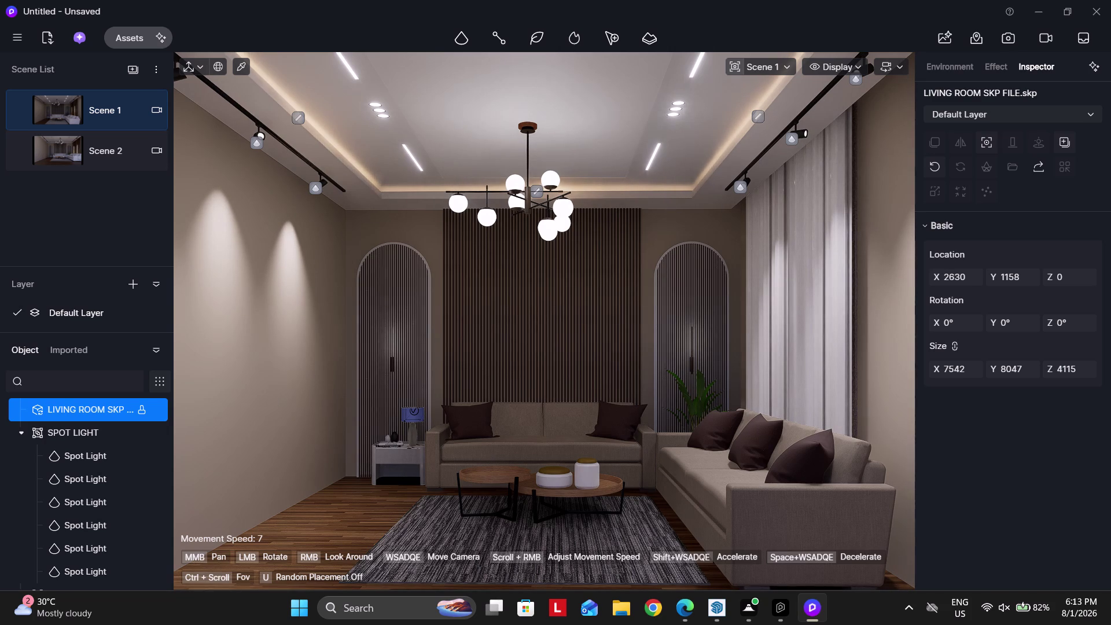
Turn and fly the camera toward the slatted wood wall panels.
scroll(up, 3)
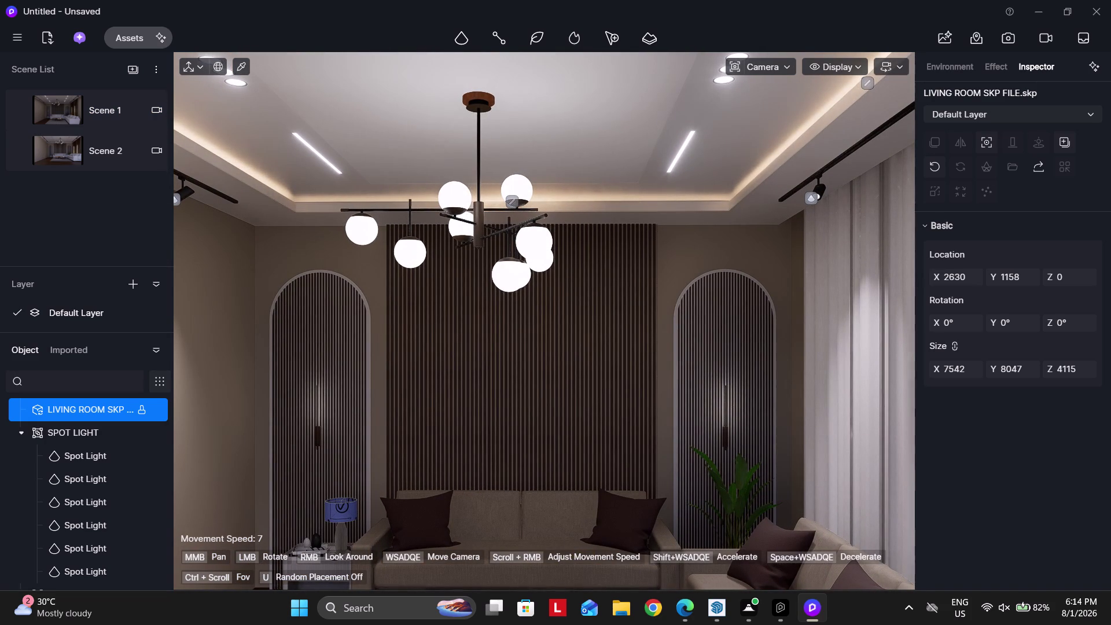
scroll(up, 3)
scroll(up, 3)
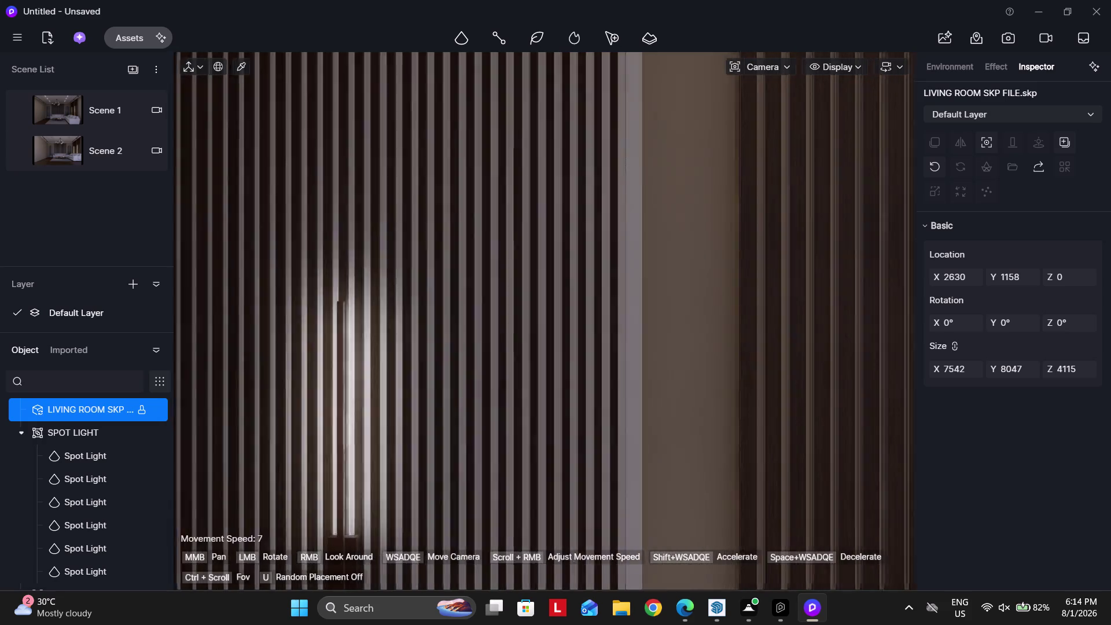
scroll(up, 3)
right_drag(487, 397, 435, 401)
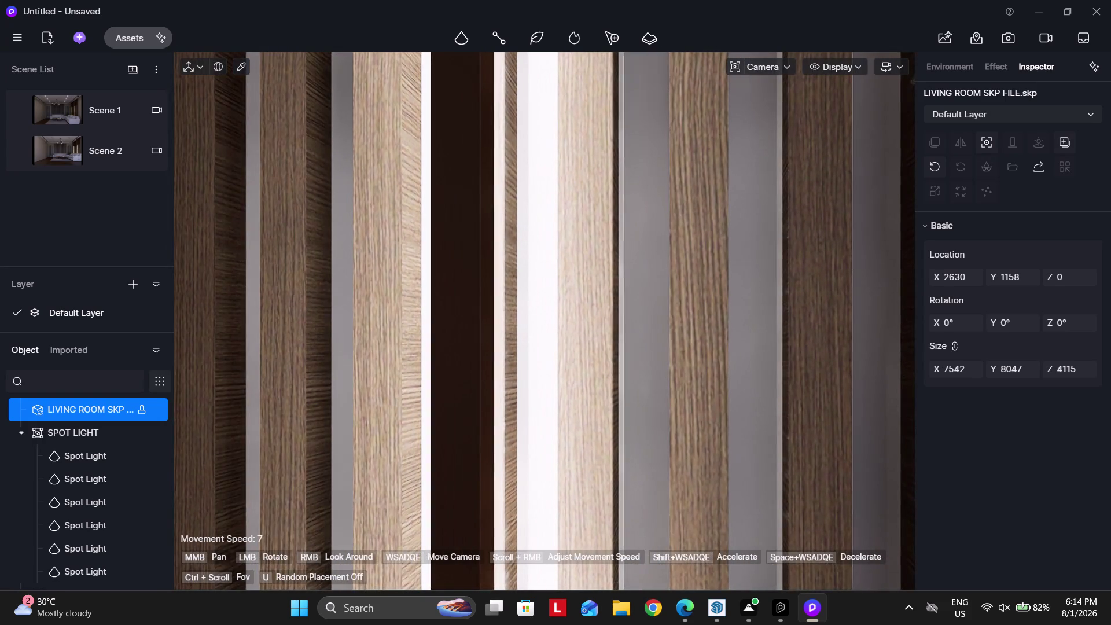
right_drag(500, 400, 479, 416)
key(s)
key(d)
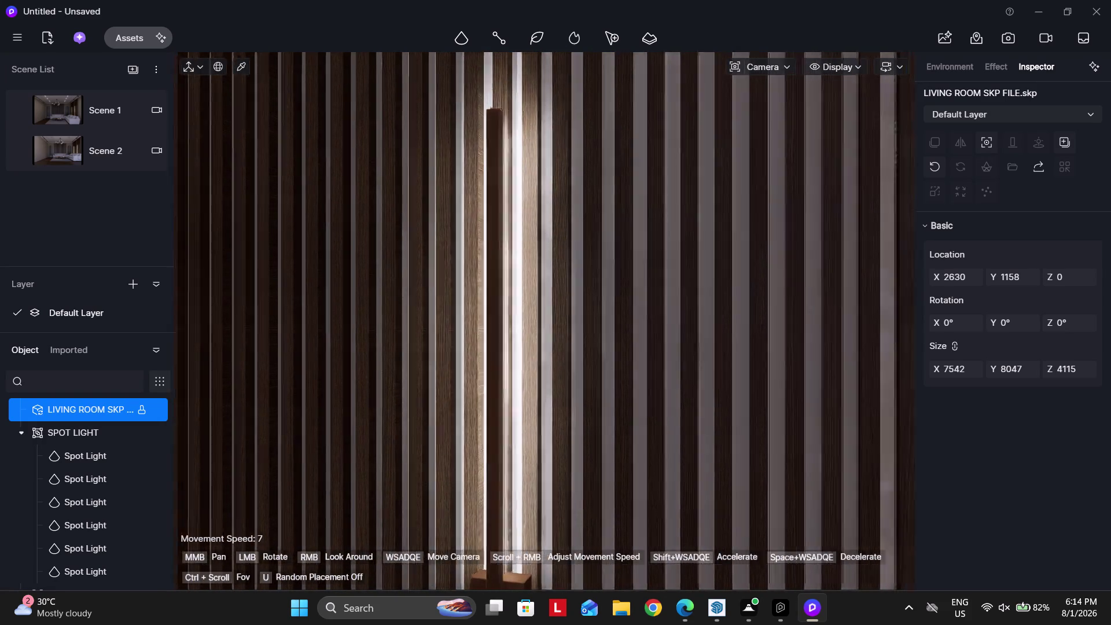
right_drag(505, 409, 363, 442)
key(w)
key(w)
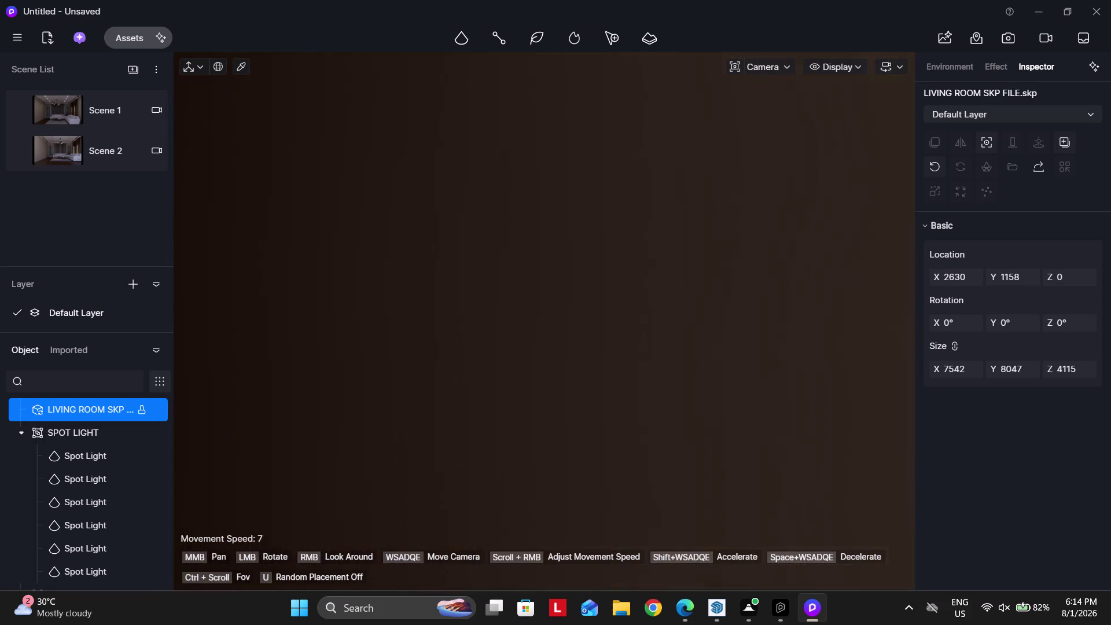
key(s)
right_drag(517, 372, 447, 379)
key(d)
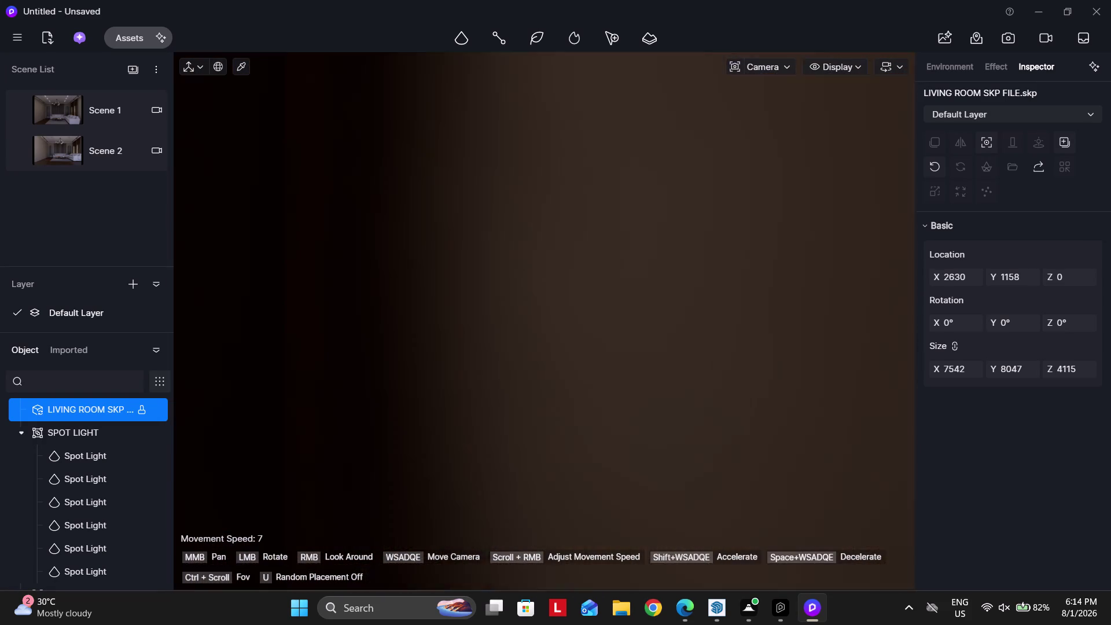
right_drag(447, 379, 446, 379)
key(a)
key(space)
key(d)
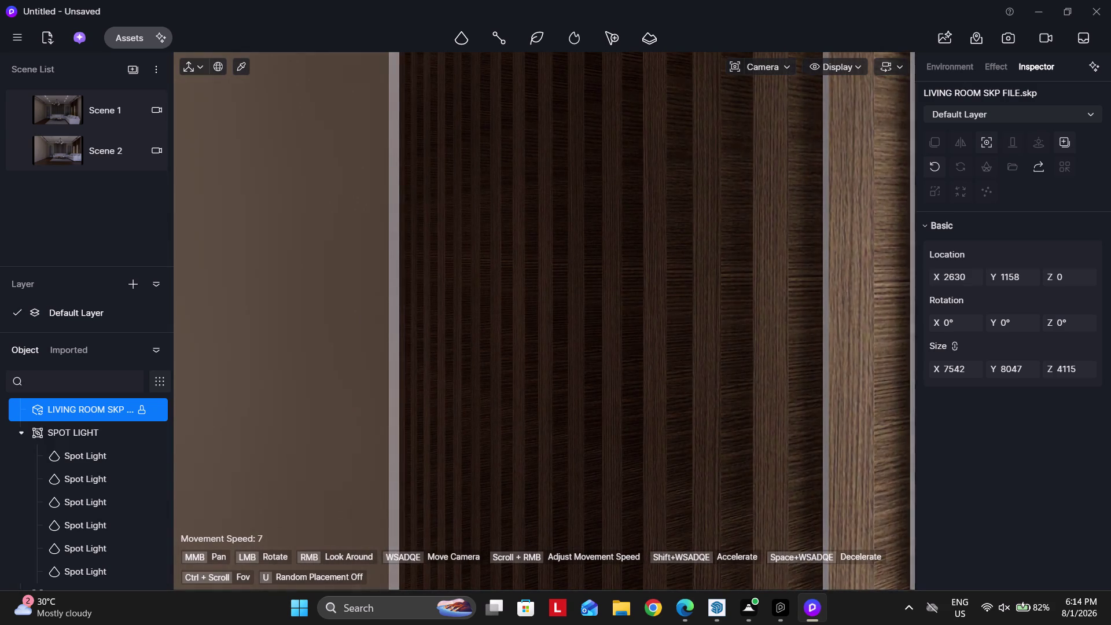
right_drag(548, 358, 511, 361)
key(space)
Move the camera along the slats until the glowing strip light is up close.
text(A)
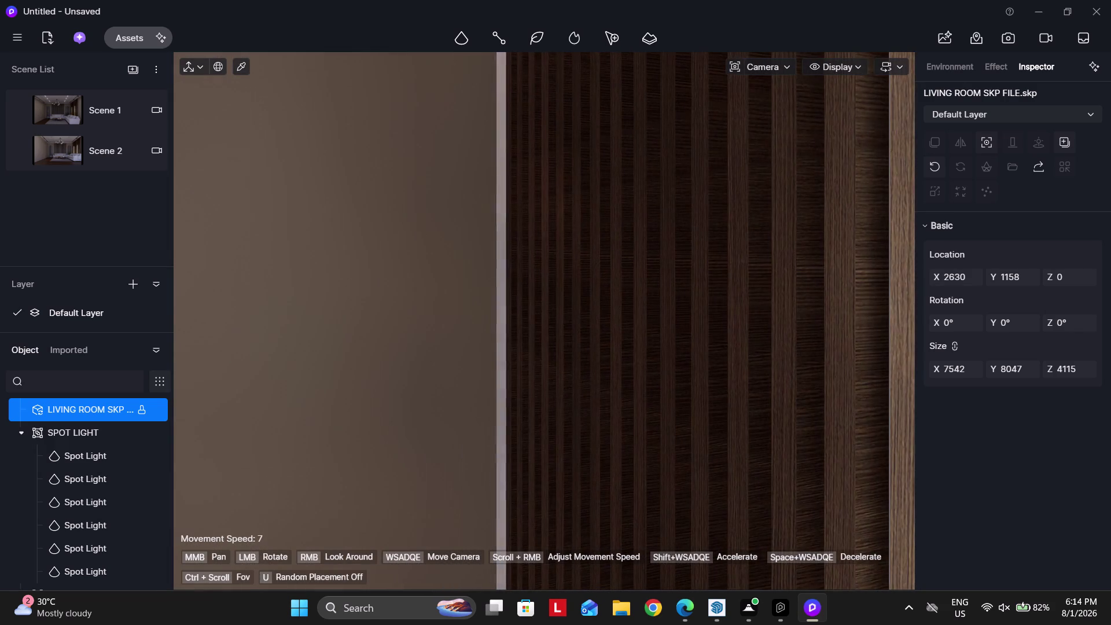
text(SD)
right_drag(496, 360, 485, 360)
scroll(up, 3)
scroll(up, 3)
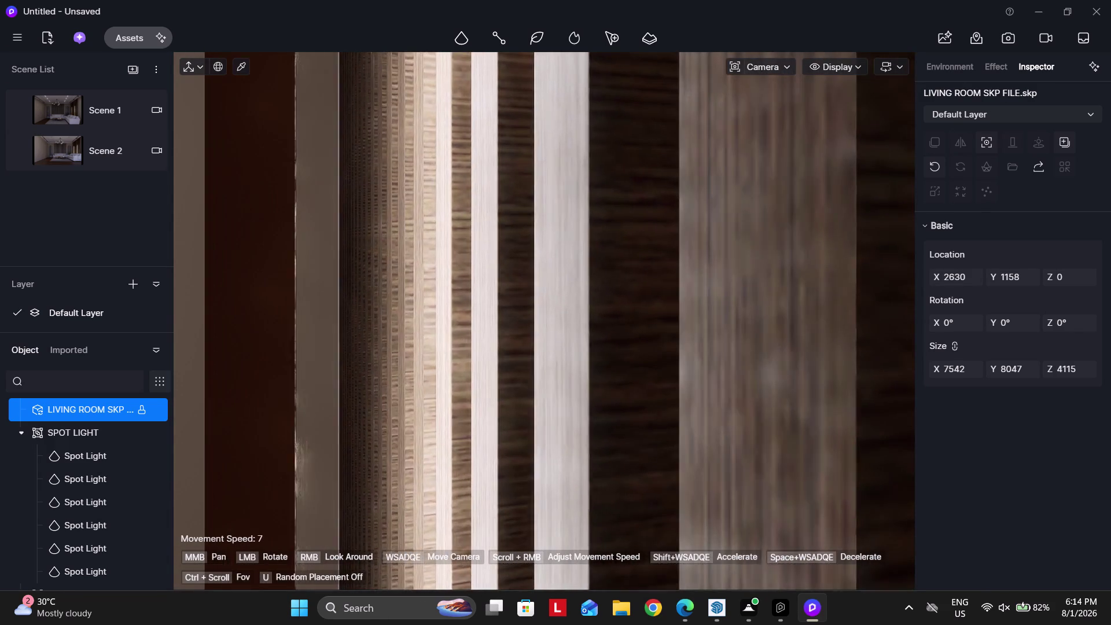
scroll(up, 3)
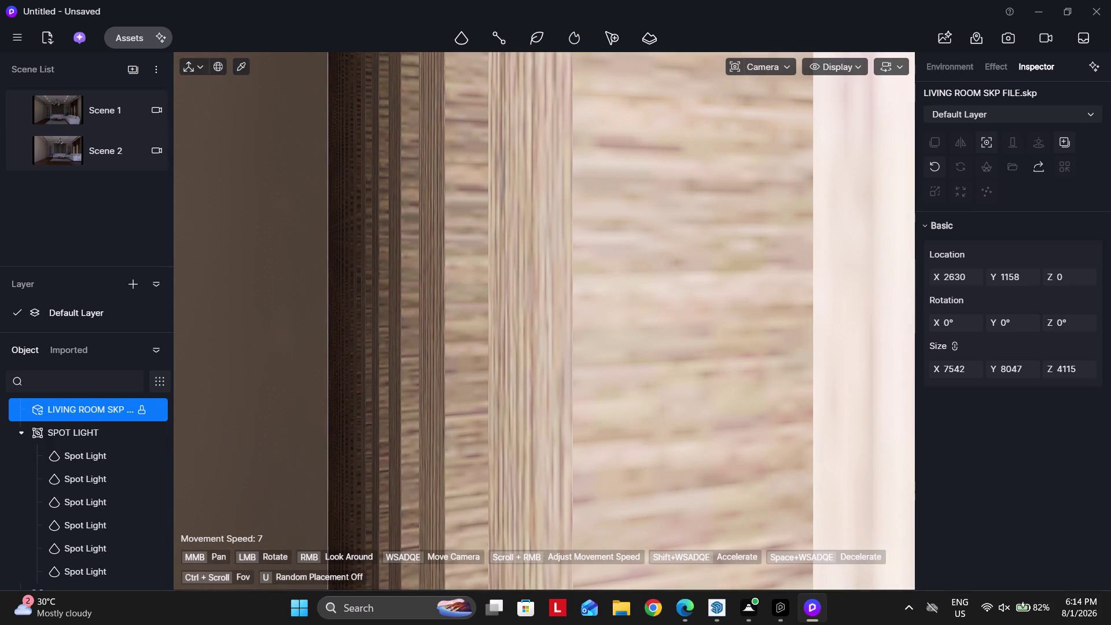
scroll(down, 3)
right_drag(383, 351, 336, 354)
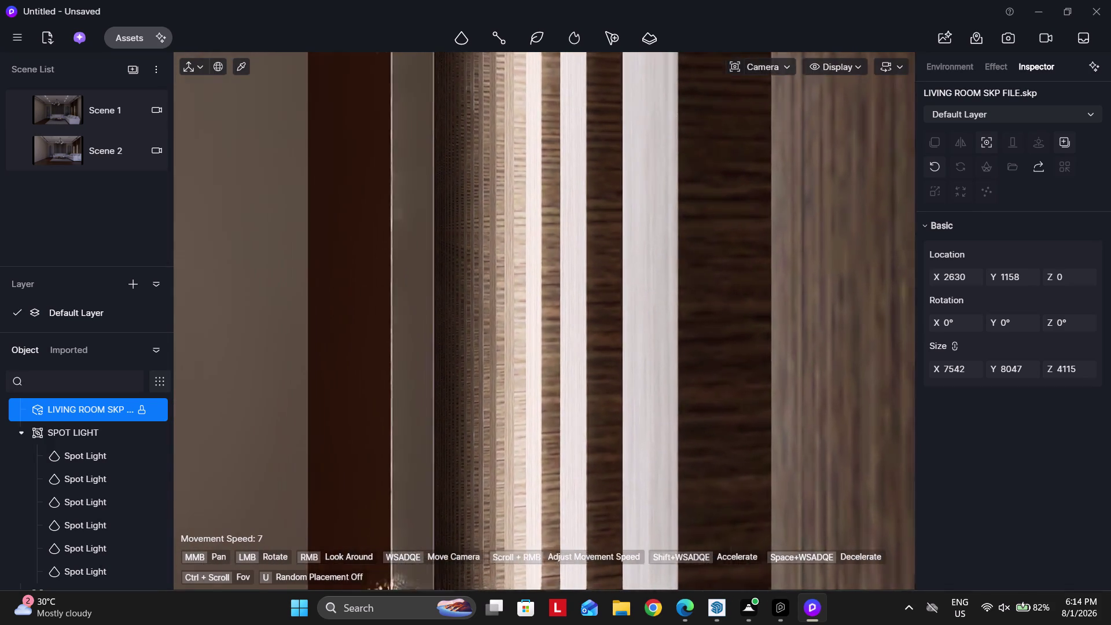
right_drag(336, 355, 325, 354)
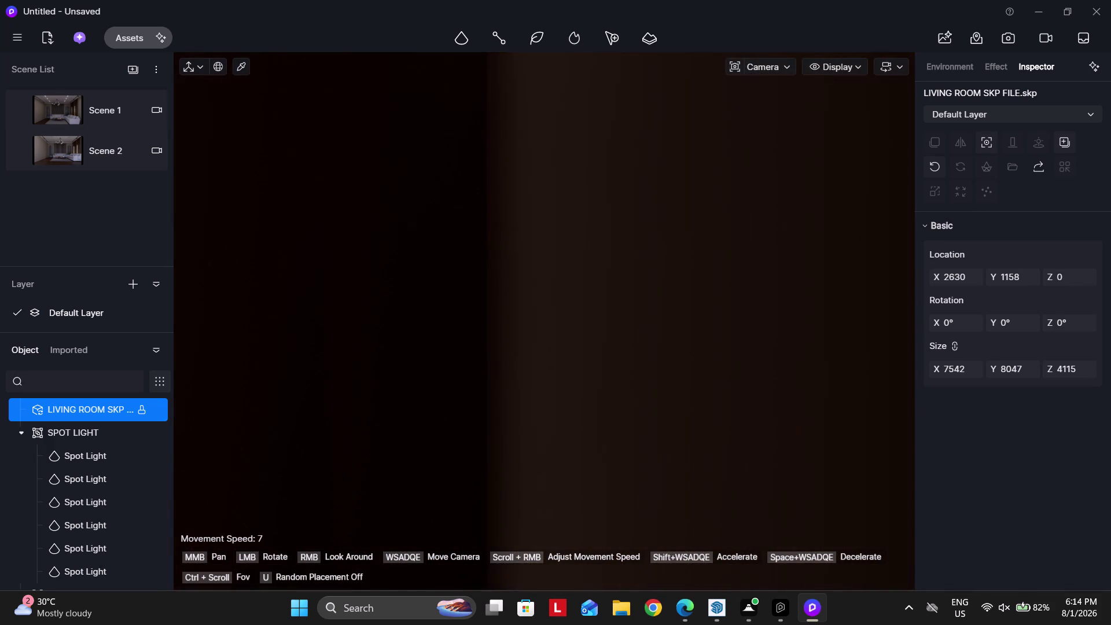
key(a)
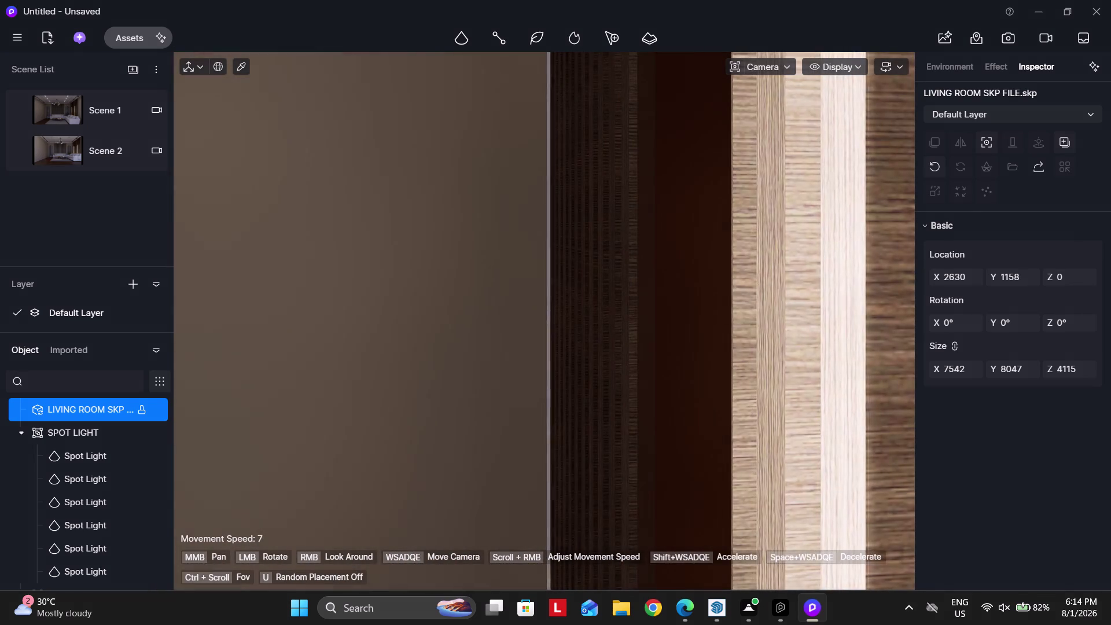
right_drag(513, 324, 450, 327)
key(space)
text(da)
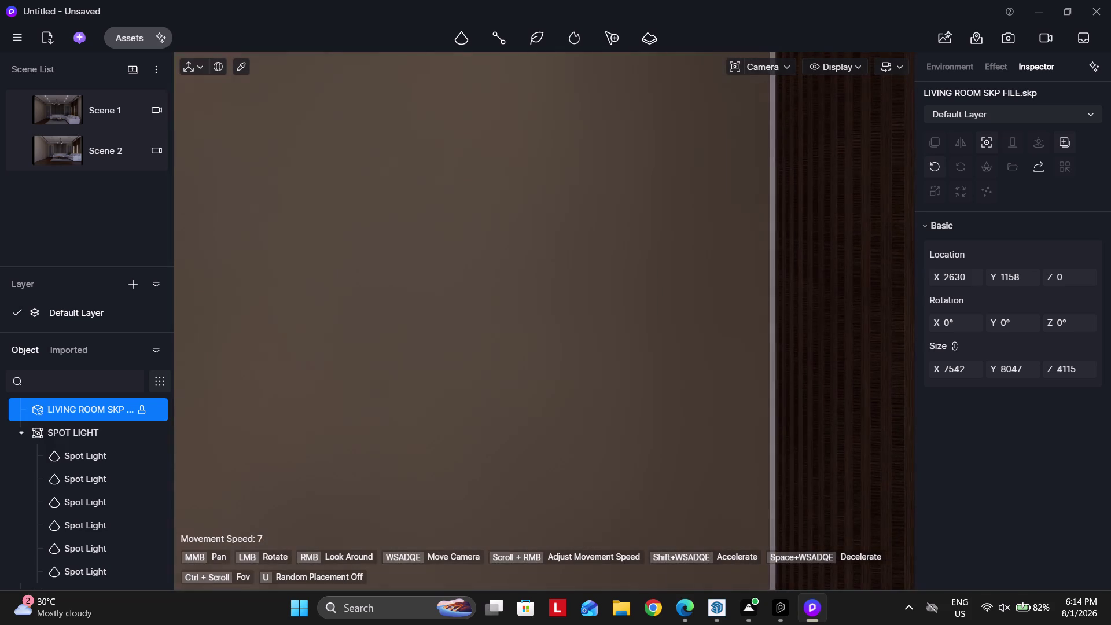
right_drag(571, 318, 682, 312)
key(s)
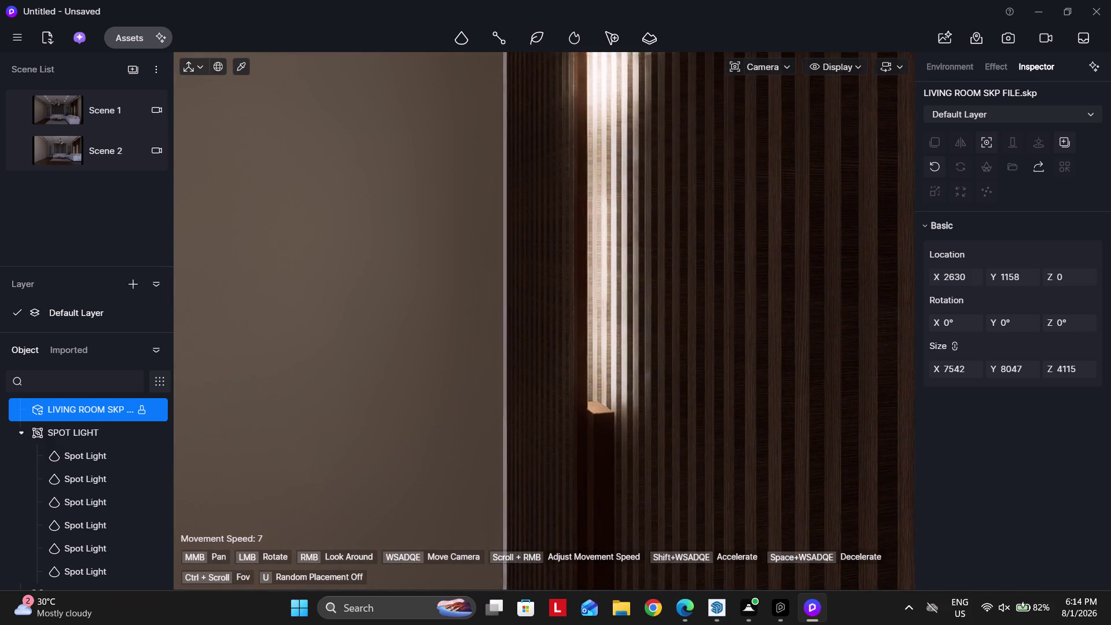
key(w)
key(d)
right_drag(599, 322, 563, 325)
key(a)
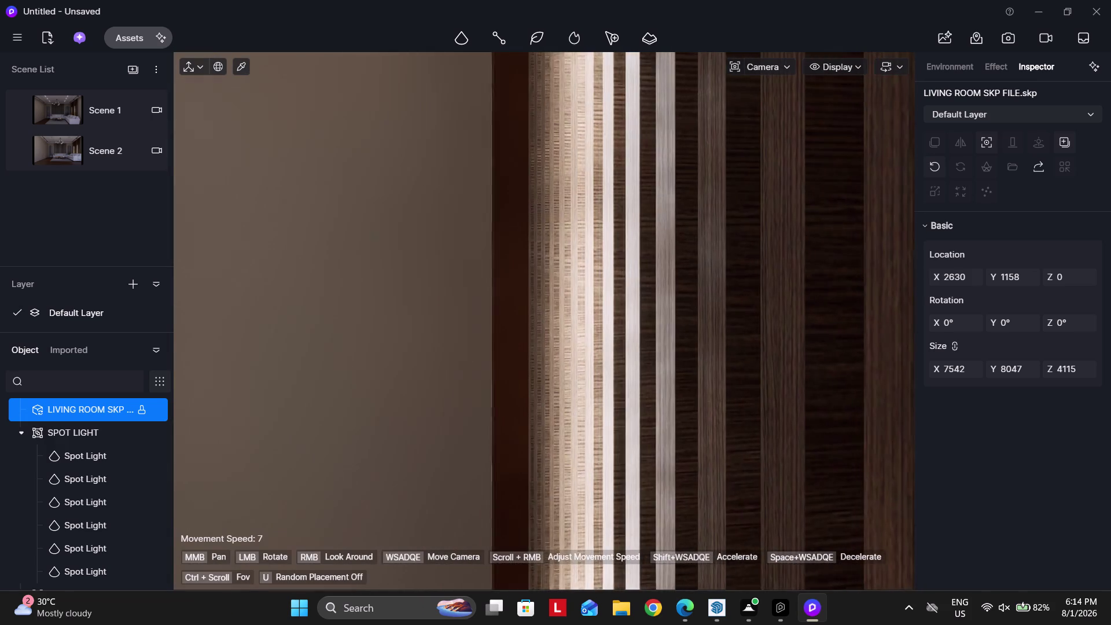
right_drag(593, 322, 591, 345)
key(w)
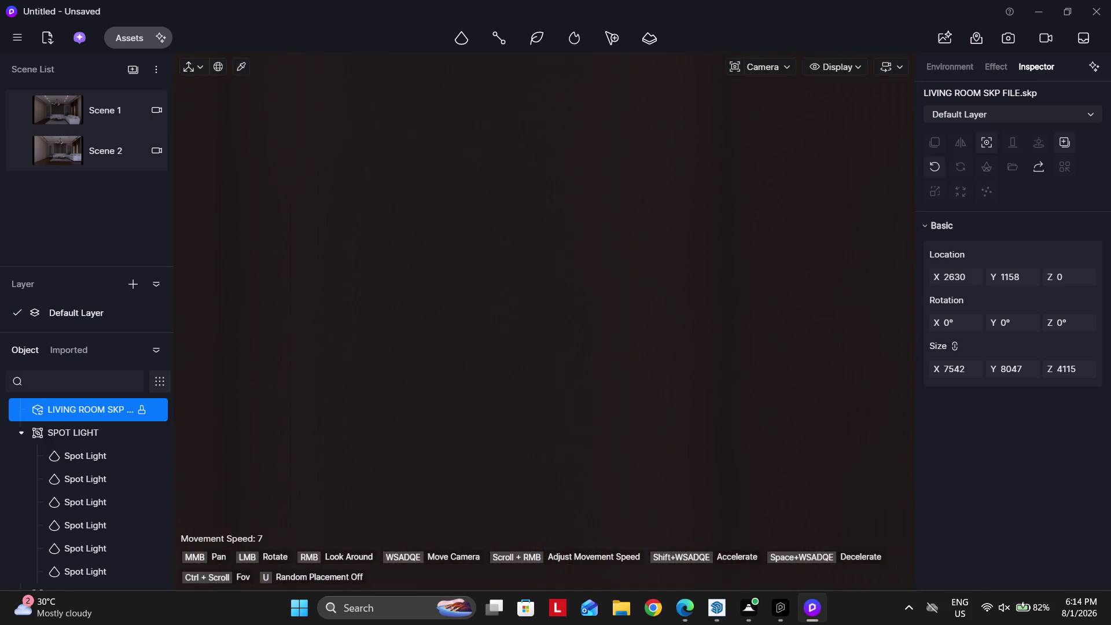
scroll(down, 3)
scroll(down, 3)
scroll(up, 3)
scroll(up, 3)
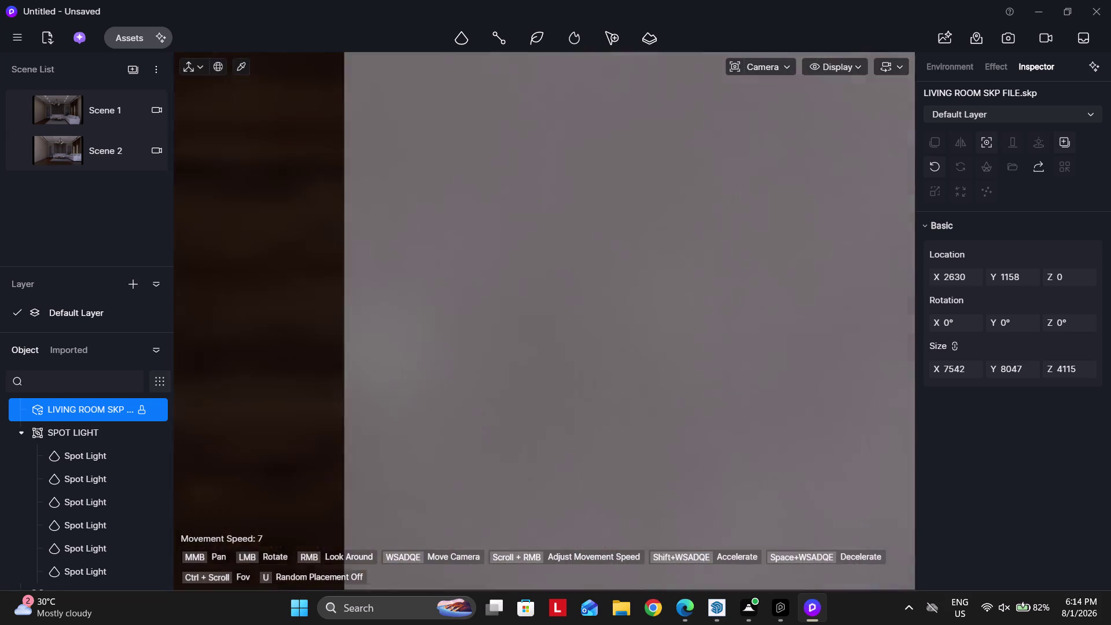
scroll(down, 3)
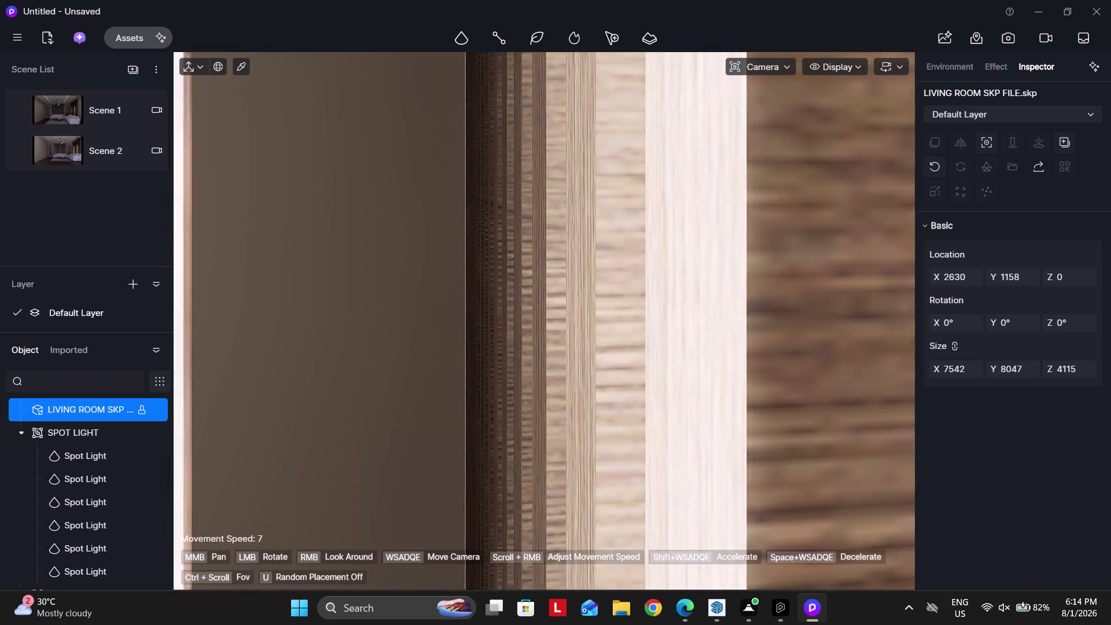
Use the Material Picker to select the strip material at the panel edge.
click(241, 64)
click(178, 239)
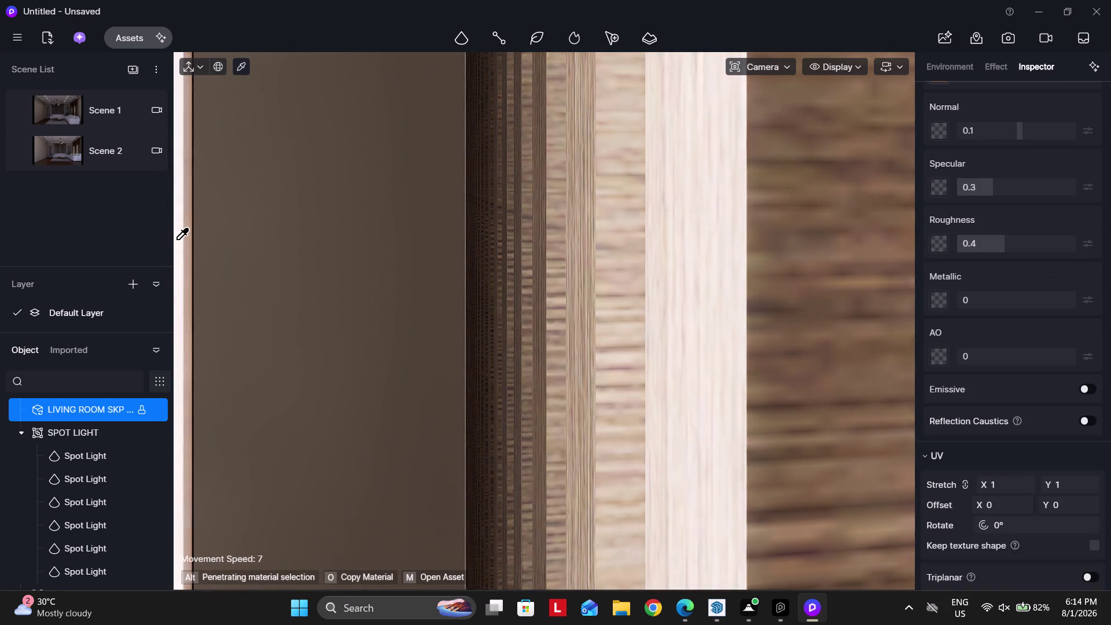
scroll(up, 3)
scroll(up, 3)
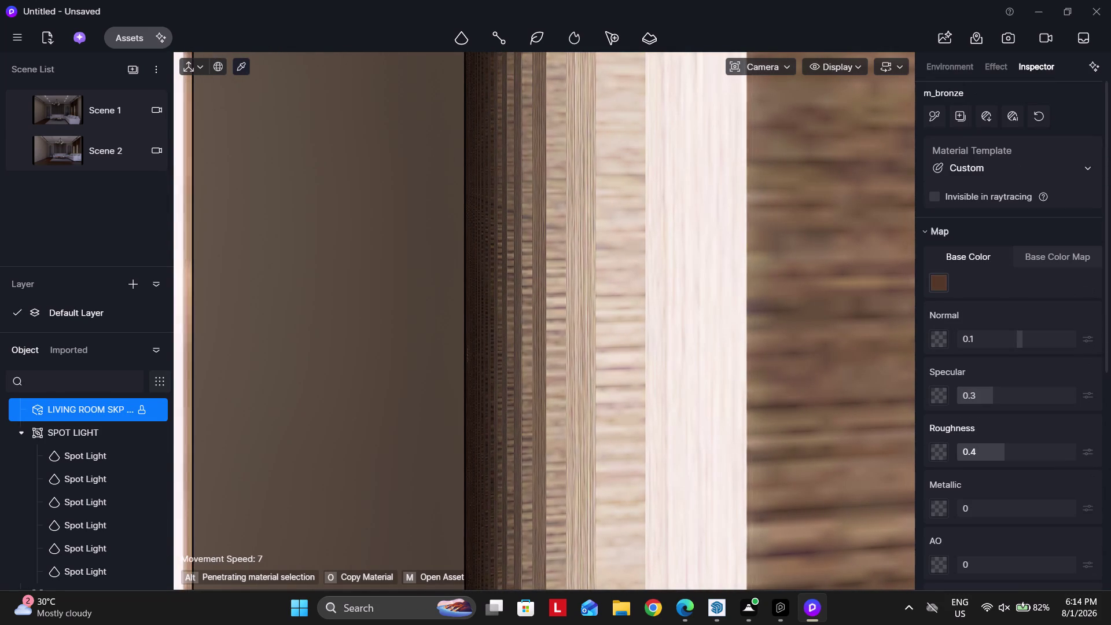
scroll(down, 3)
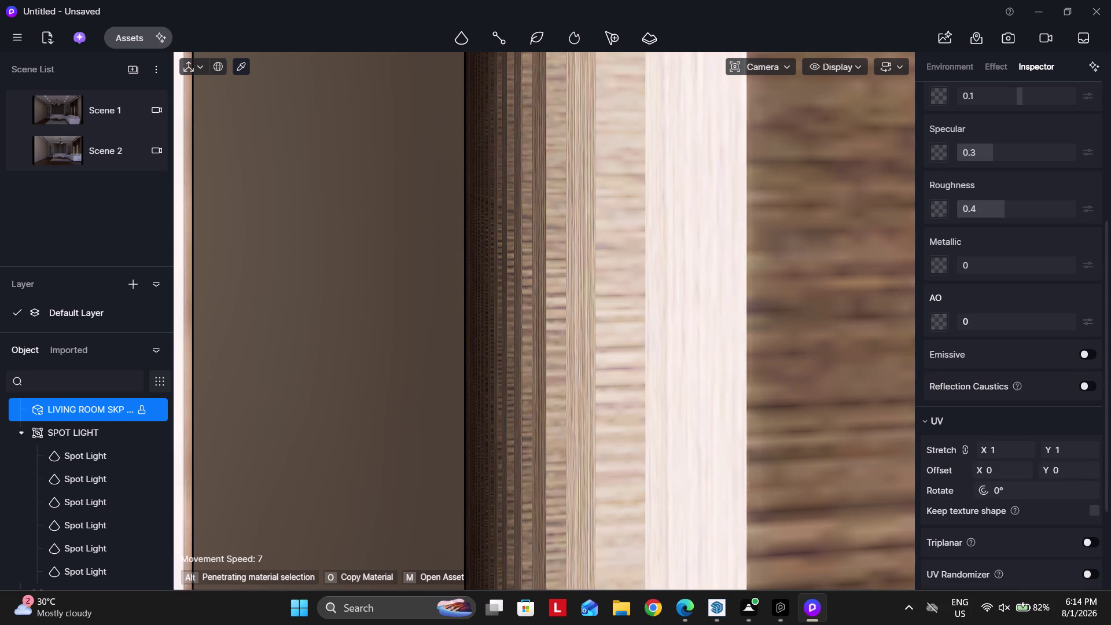
click(177, 295)
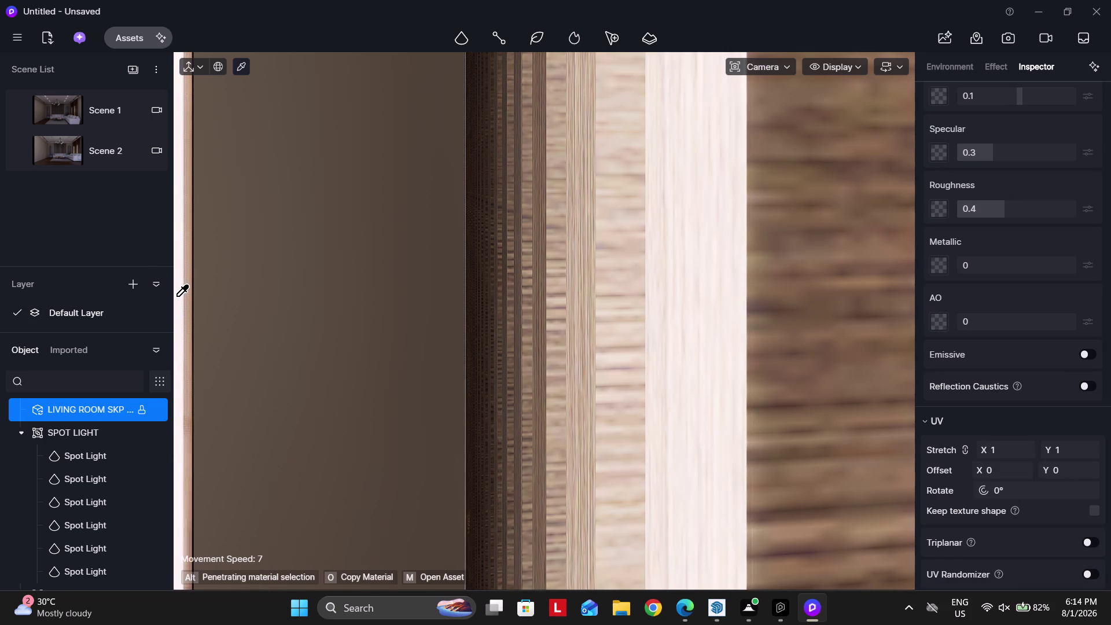
scroll(down, 3)
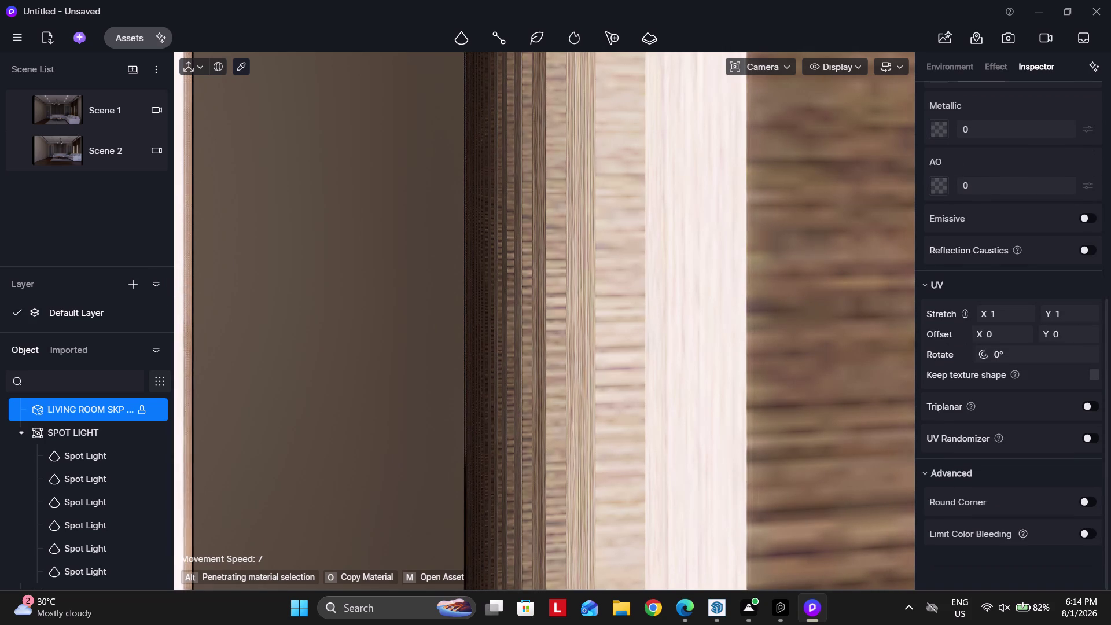
Enable Emissive on the strip material (white, intensity 100) and return to Scene 1.
right_drag(653, 358, 561, 368)
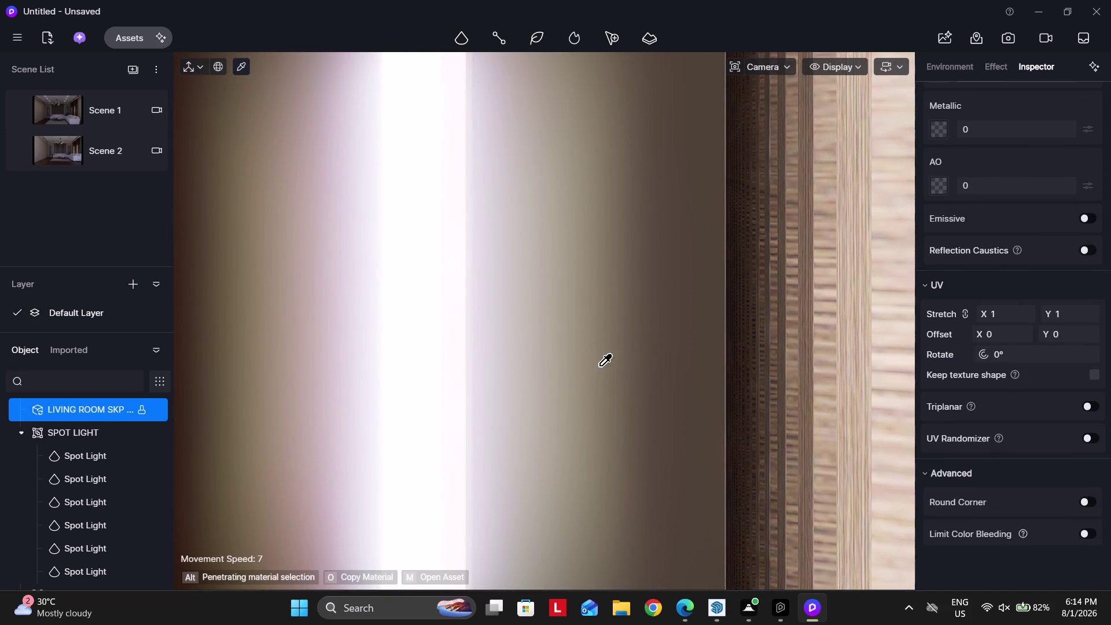
click(400, 349)
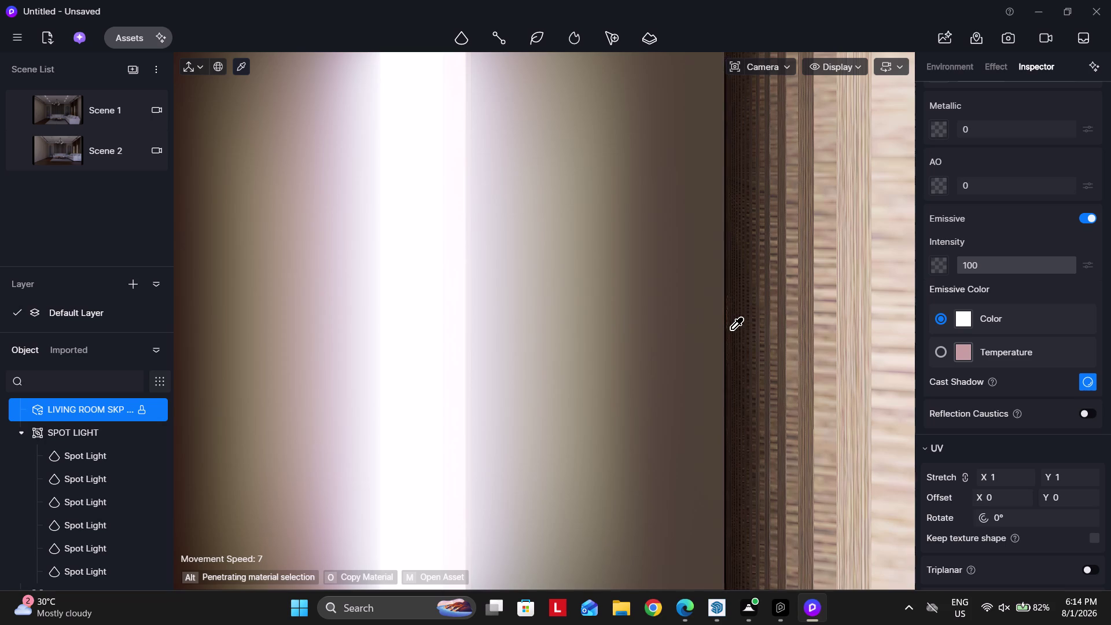
click(92, 113)
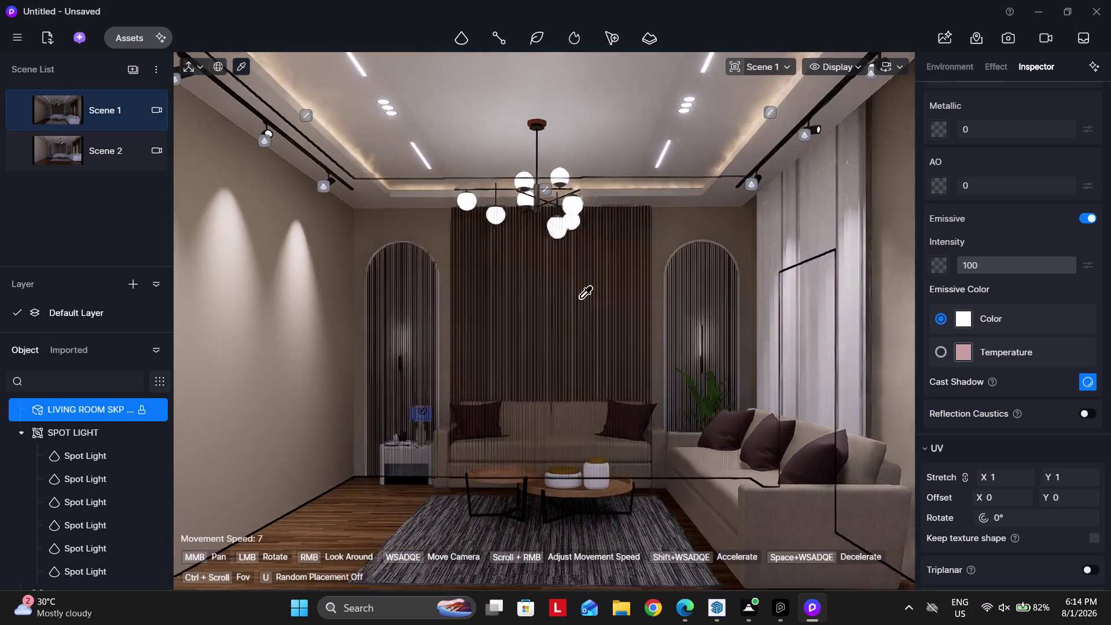
Raise the strip material's emissive intensity to 1000.
scroll(down, 3)
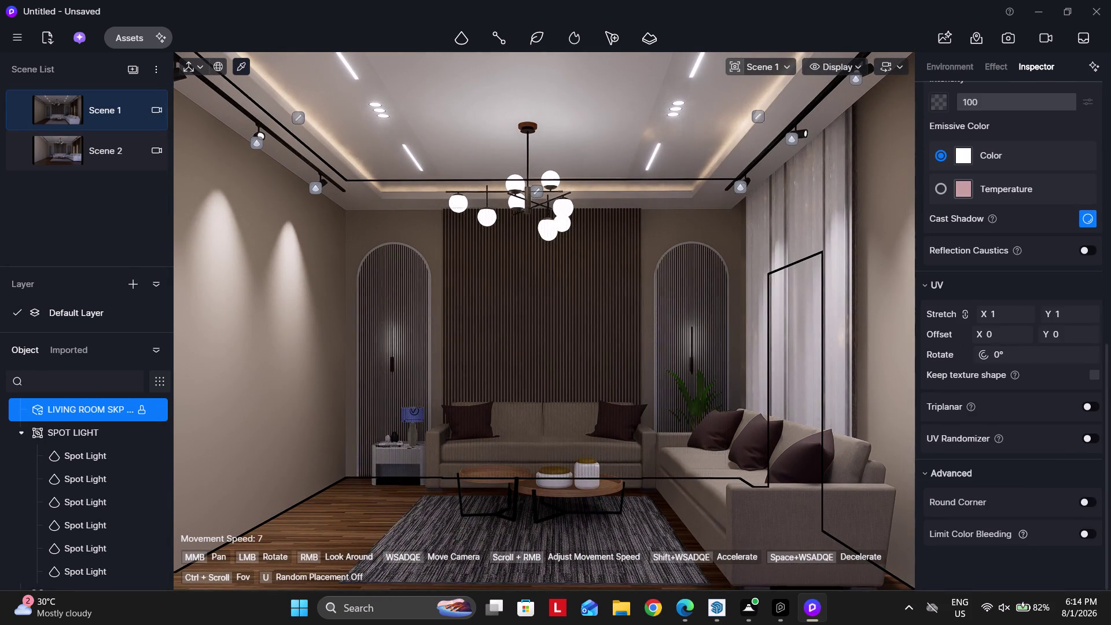
scroll(up, 3)
click(988, 245)
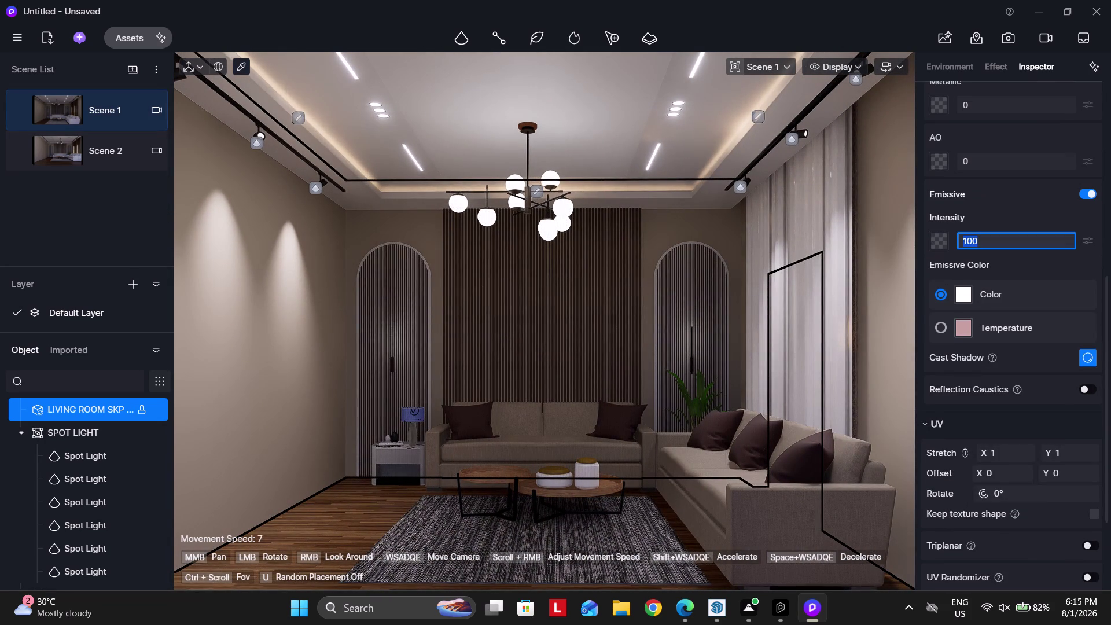
text(1000)
key(Return)
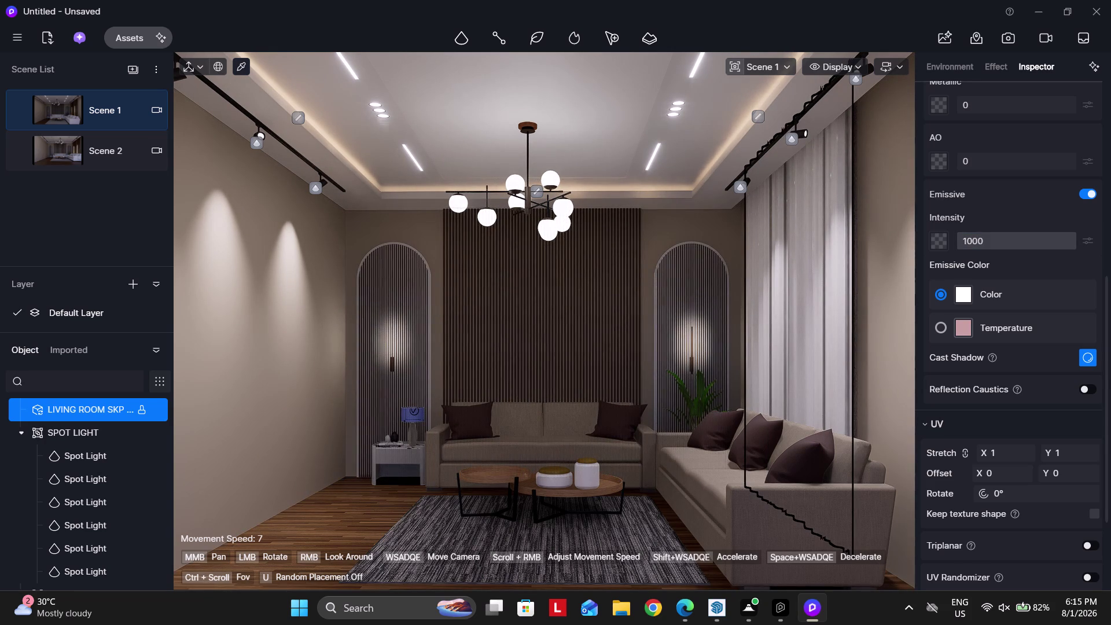
Switch the emissive colour to Temperature mode with a value of 3545.
scroll(down, 3)
scroll(down, 3)
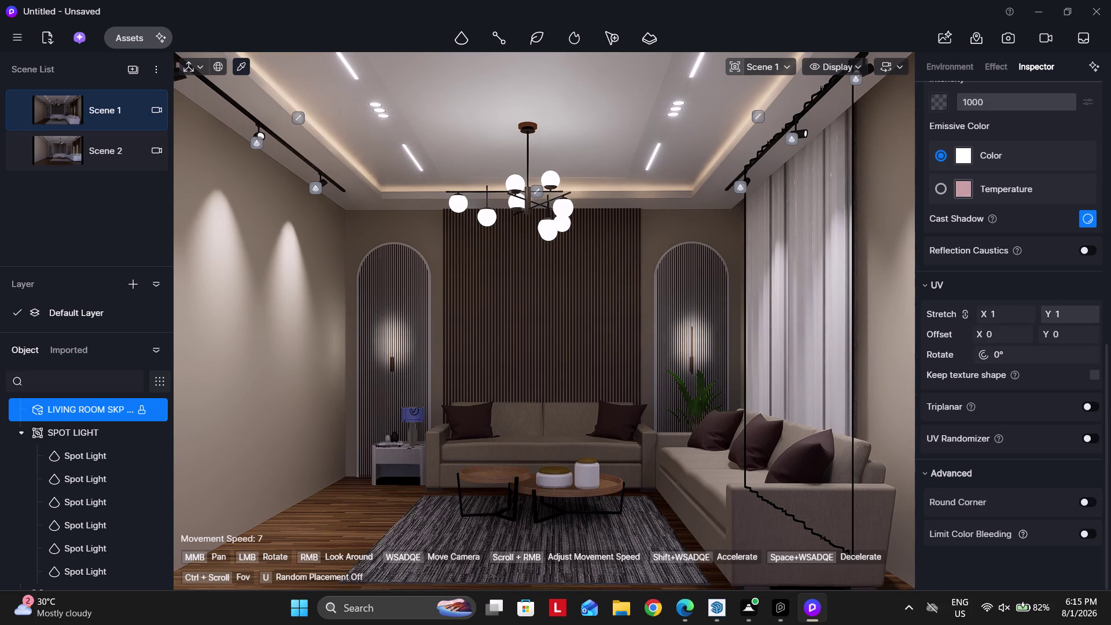
scroll(up, 3)
click(948, 356)
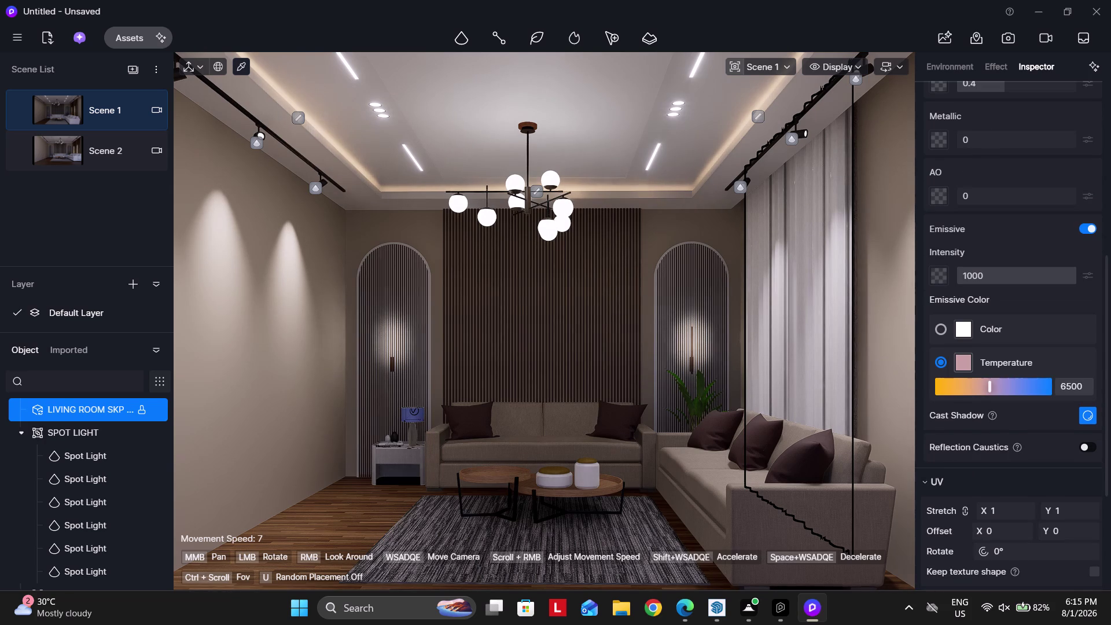
click(1071, 383)
text(3545)
key(Return)
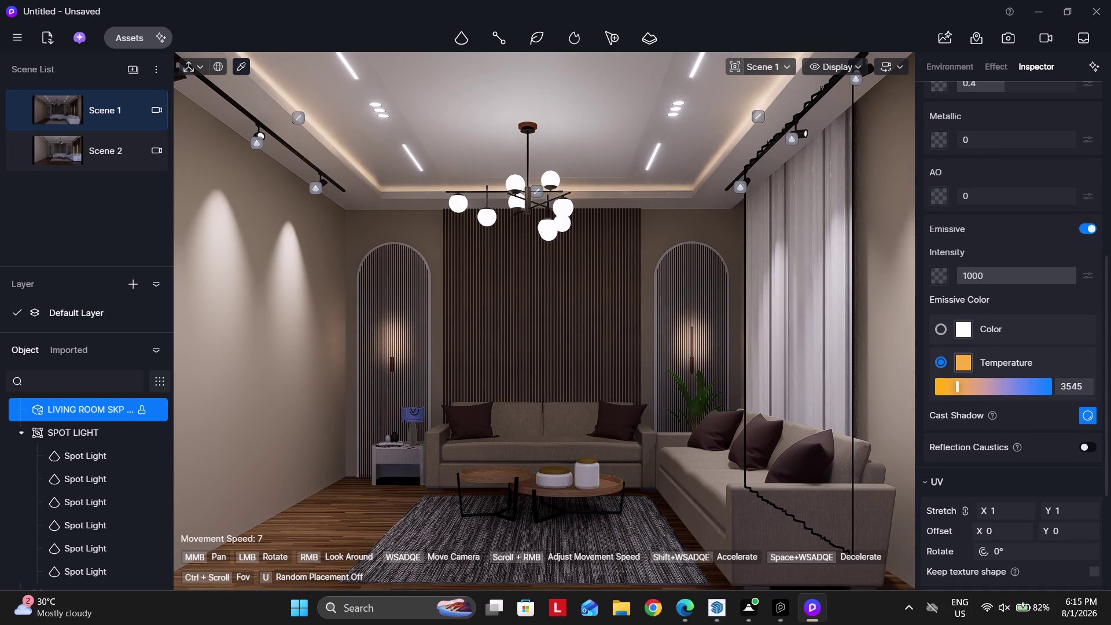
Leave material editing and zoom the view toward the slatted wall.
key(Escape)
key(Escape)
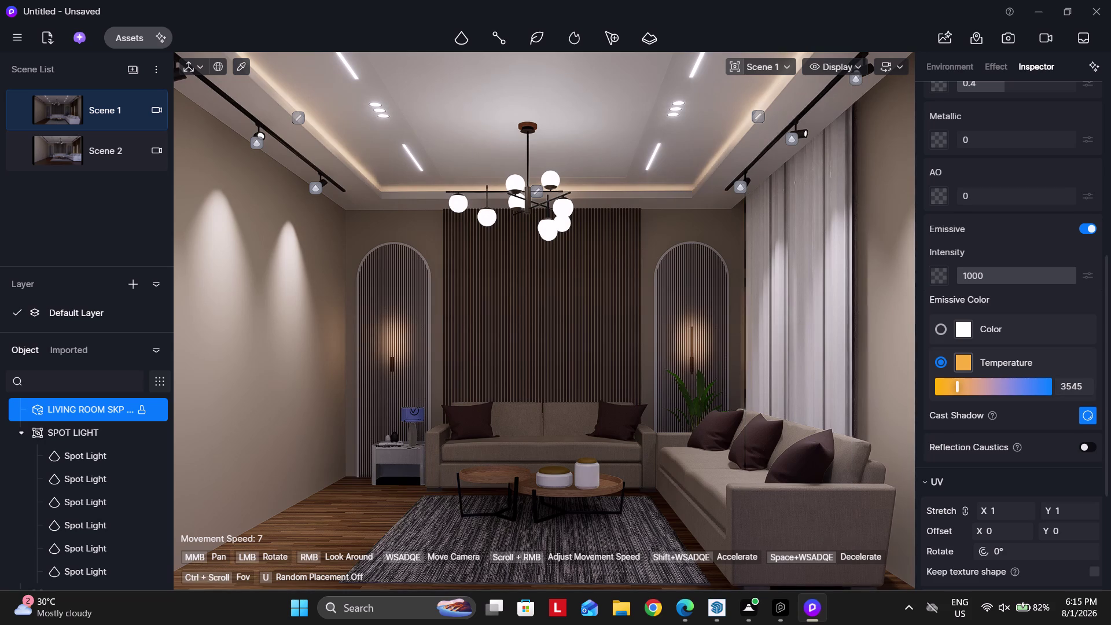
key(Escape)
key(Escape)
key(Escape)
key(Escape)
key(Escape)
scroll(up, 3)
scroll(up, 3)
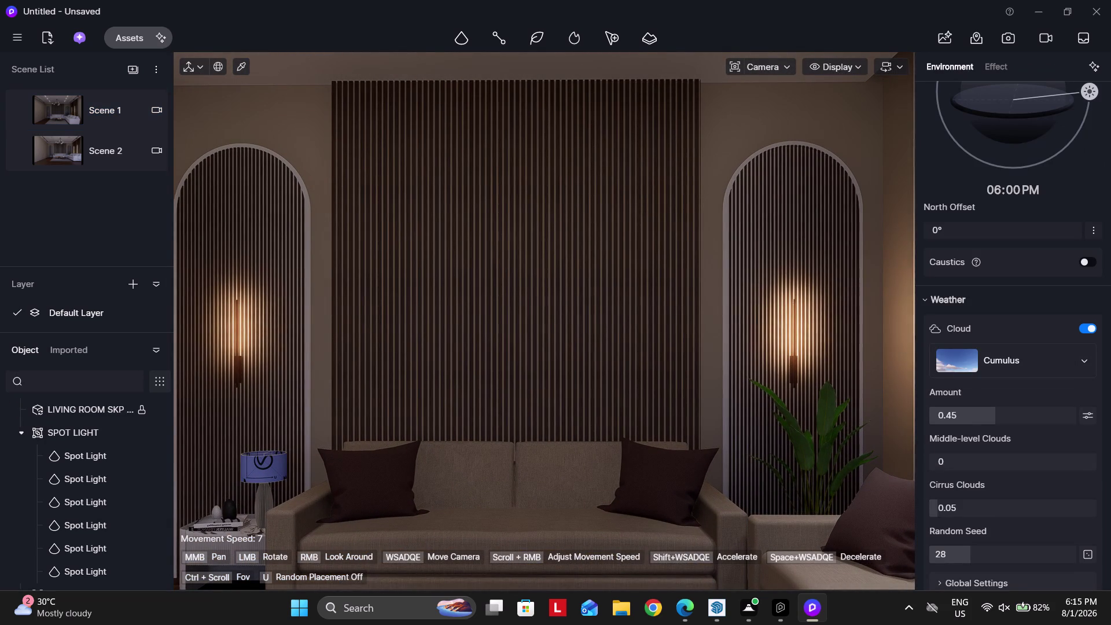
Zoom in on the slatted wall panel, then switch to the living room model in SketchUp.
scroll(up, 3)
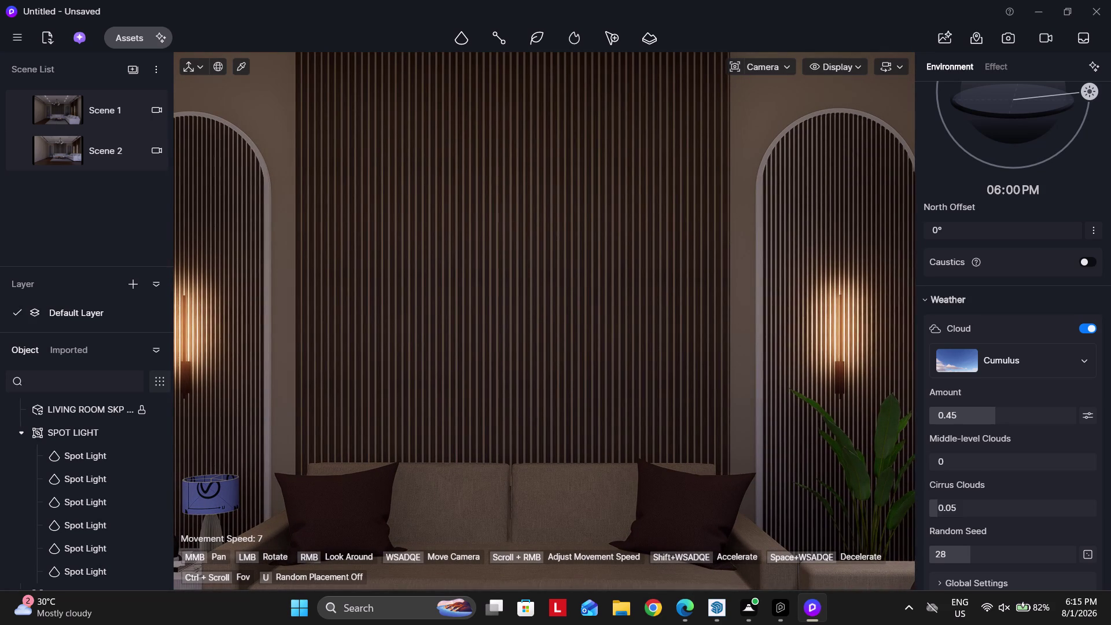
scroll(down, 3)
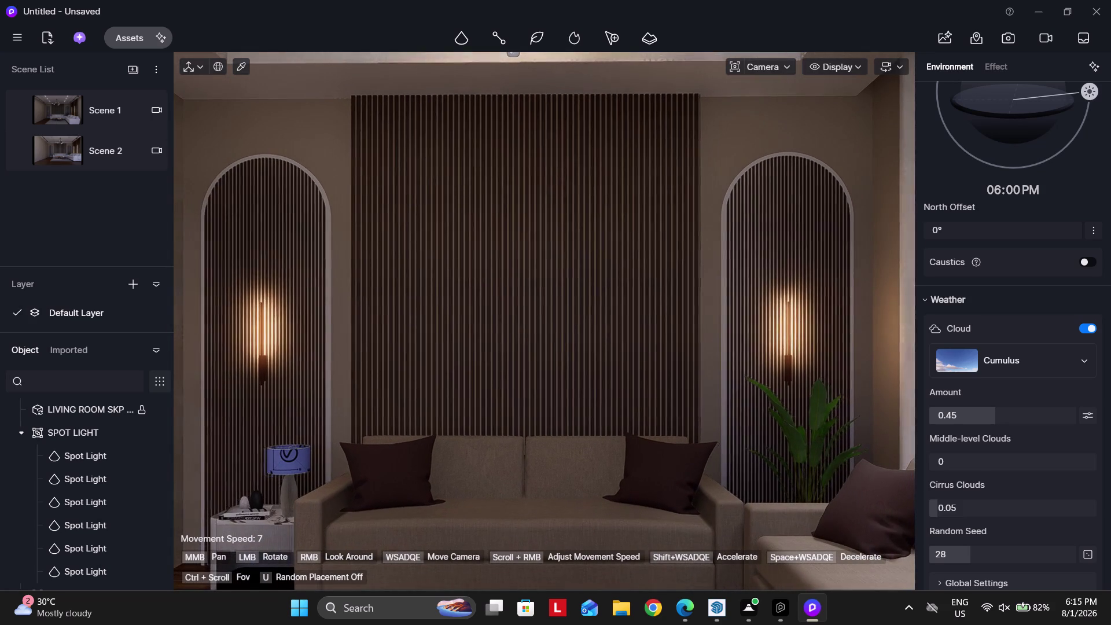
scroll(up, 3)
scroll(up, 3)
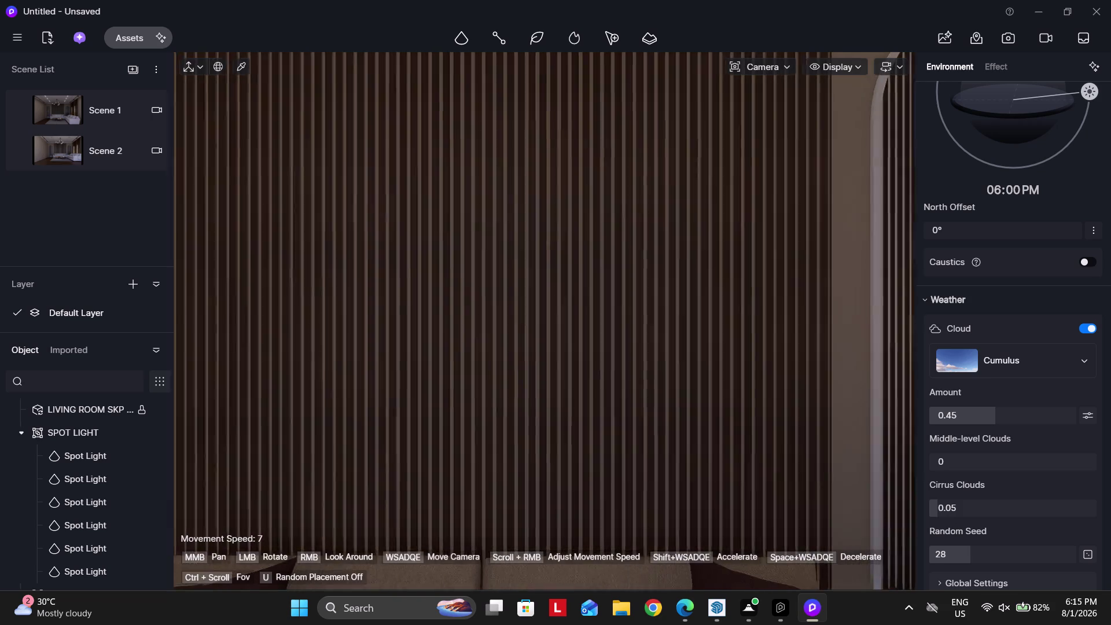
scroll(up, 3)
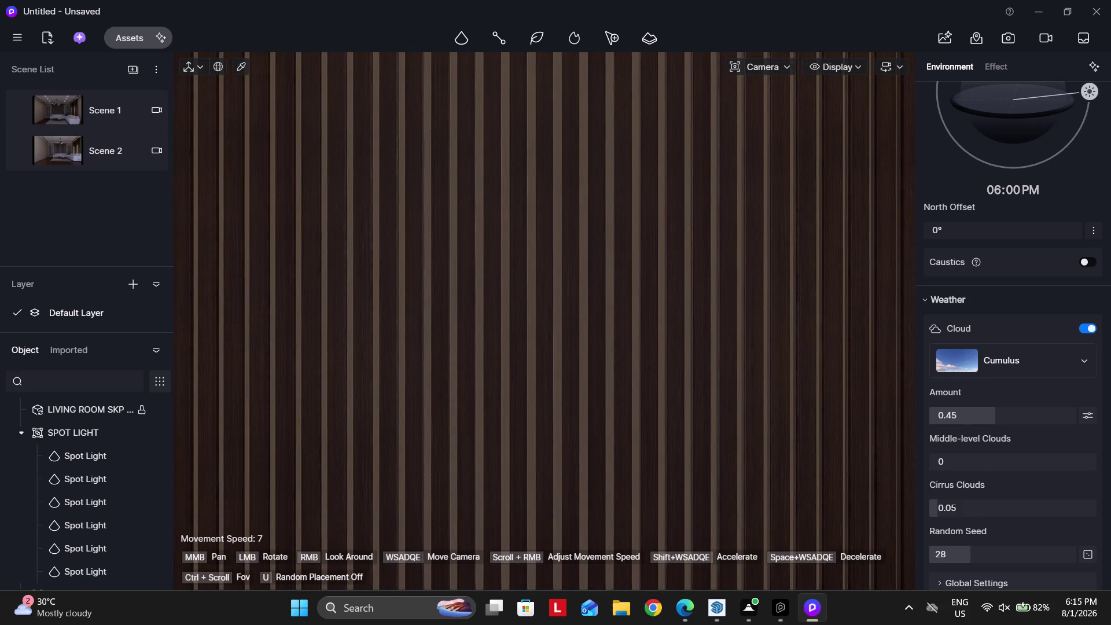
click(711, 605)
Sample the existing wood material from one of the slats.
scroll(up, 3)
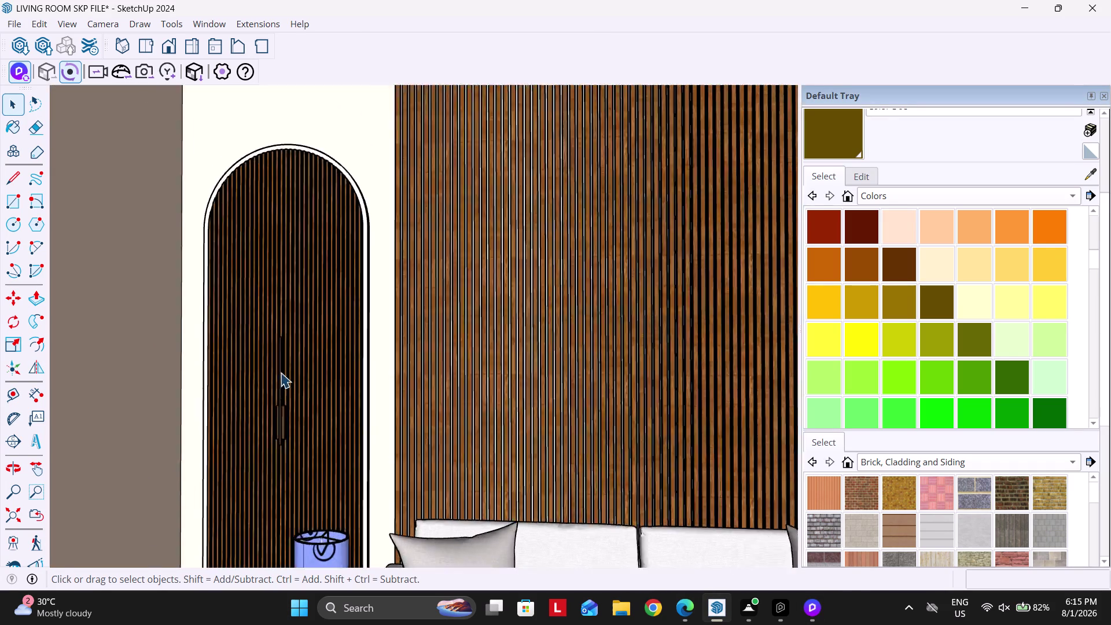
scroll(up, 3)
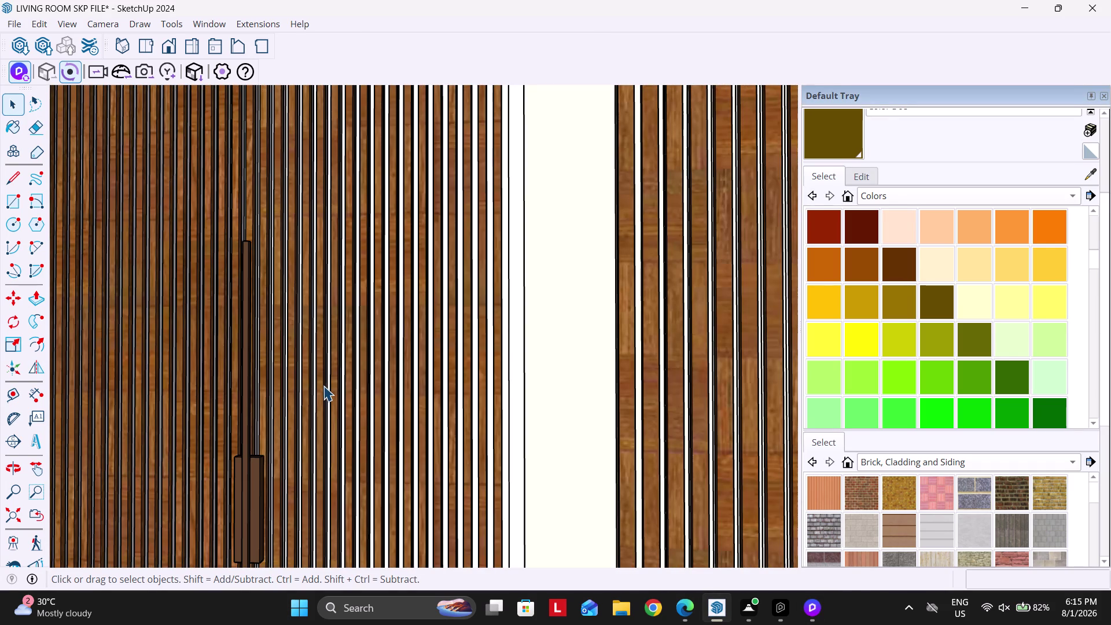
scroll(up, 3)
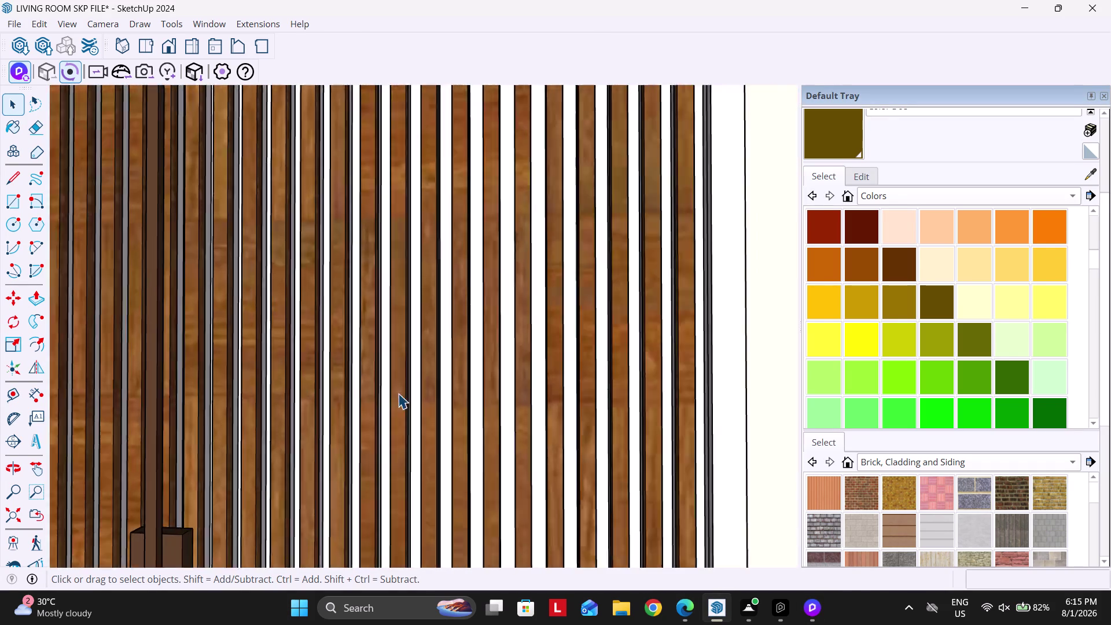
scroll(up, 3)
click(1091, 168)
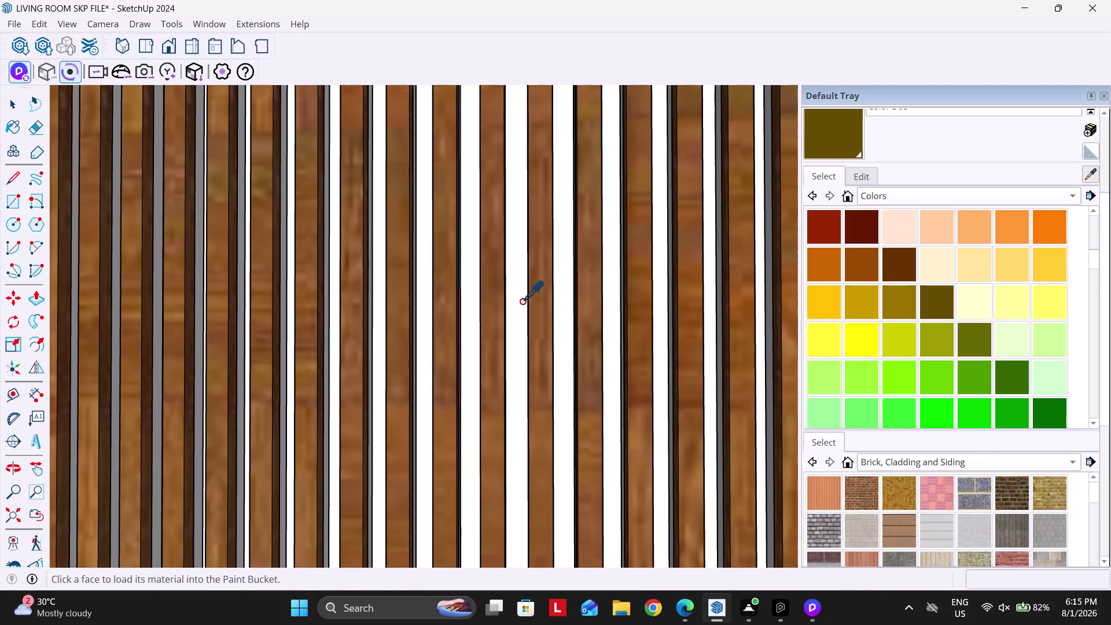
click(536, 328)
key(space)
Select the whole slat panel and paint it with the sampled wood.
scroll(up, 3)
triple_click(518, 336)
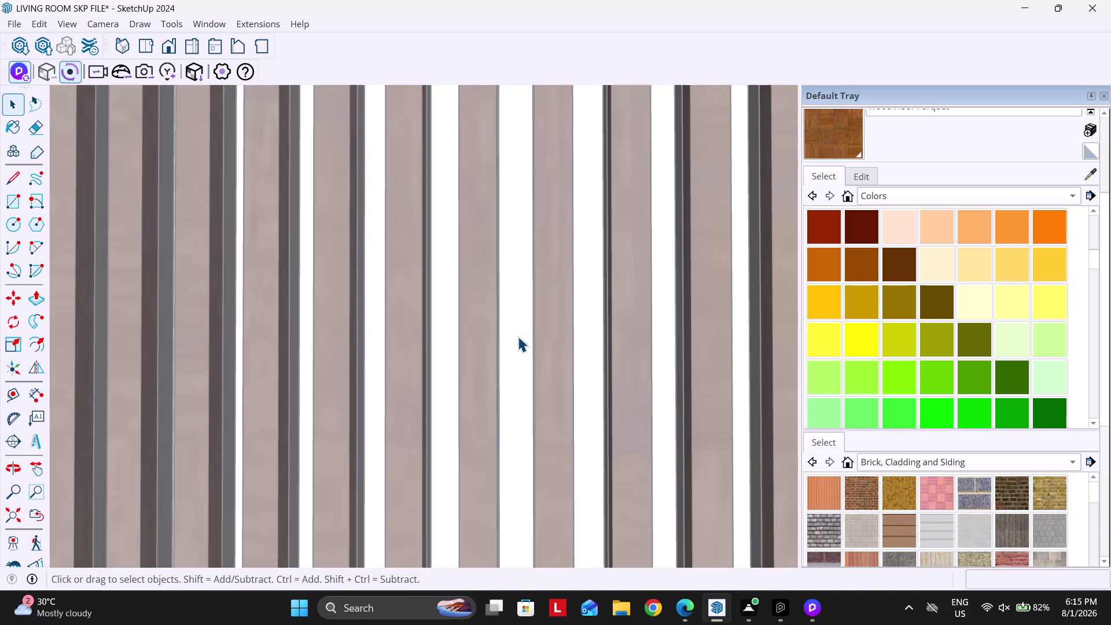
click(518, 336)
click(831, 155)
click(522, 310)
key(space)
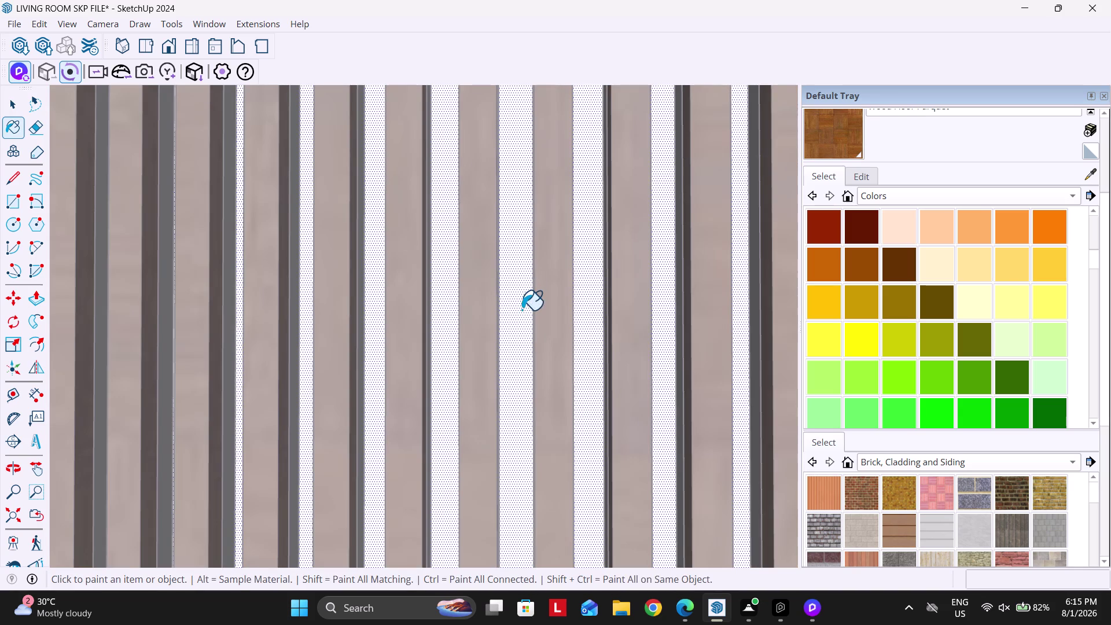
scroll(down, 3)
key(Escape)
key(Escape)
key(Escape)
key(Escape)
Apply the Wood Floor Parquet material to a slat inside the slat group.
scroll(up, 3)
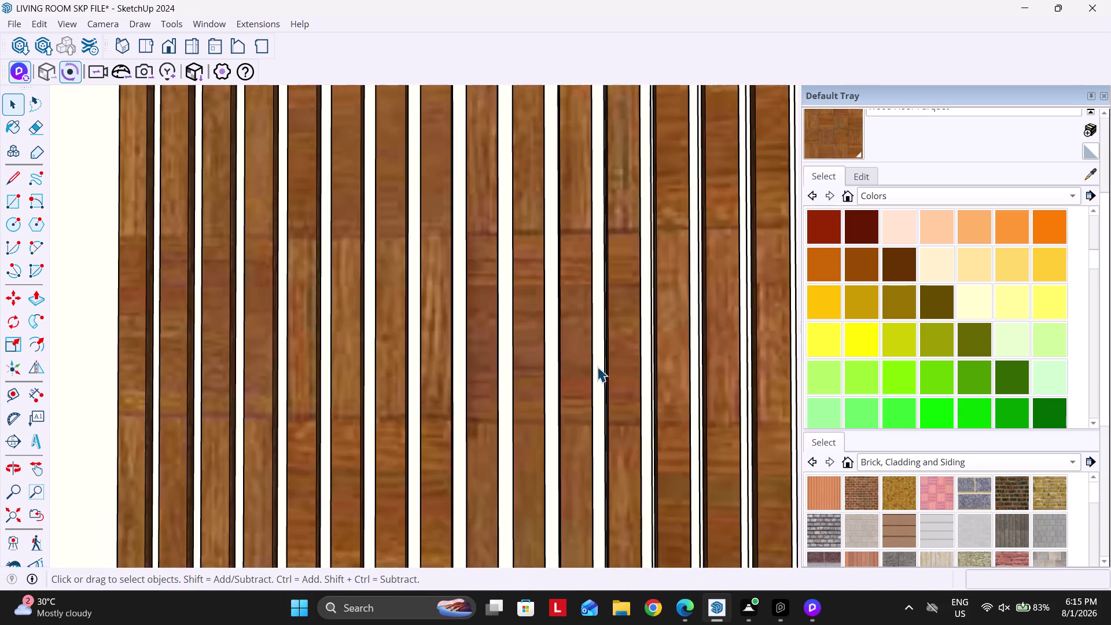
scroll(up, 3)
double_click(622, 376)
scroll(up, 3)
click(819, 259)
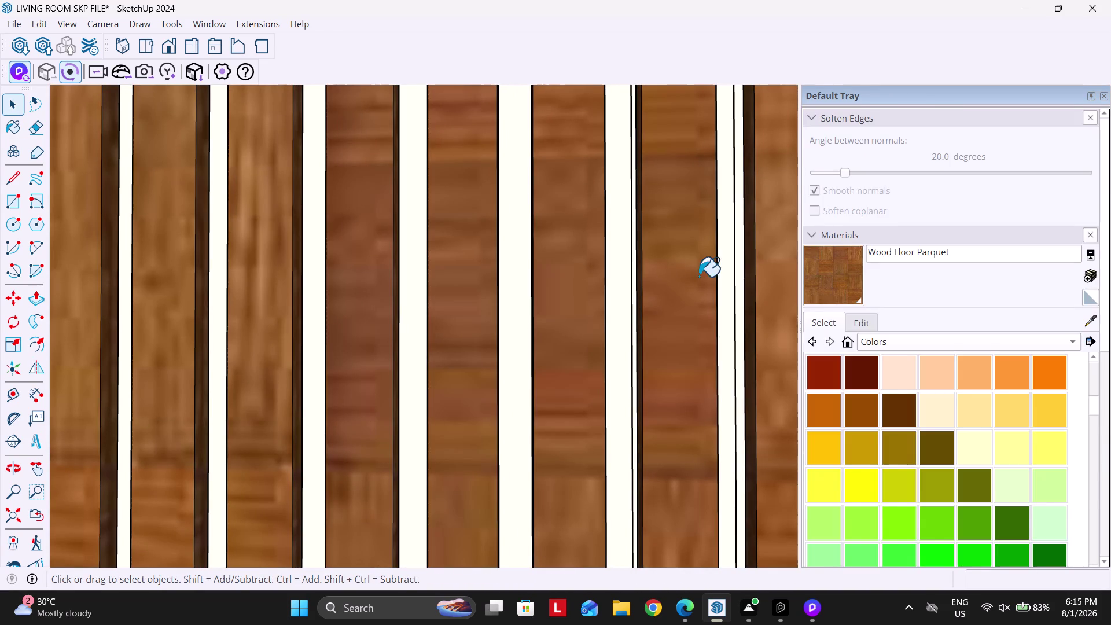
click(628, 296)
scroll(down, 3)
key(space)
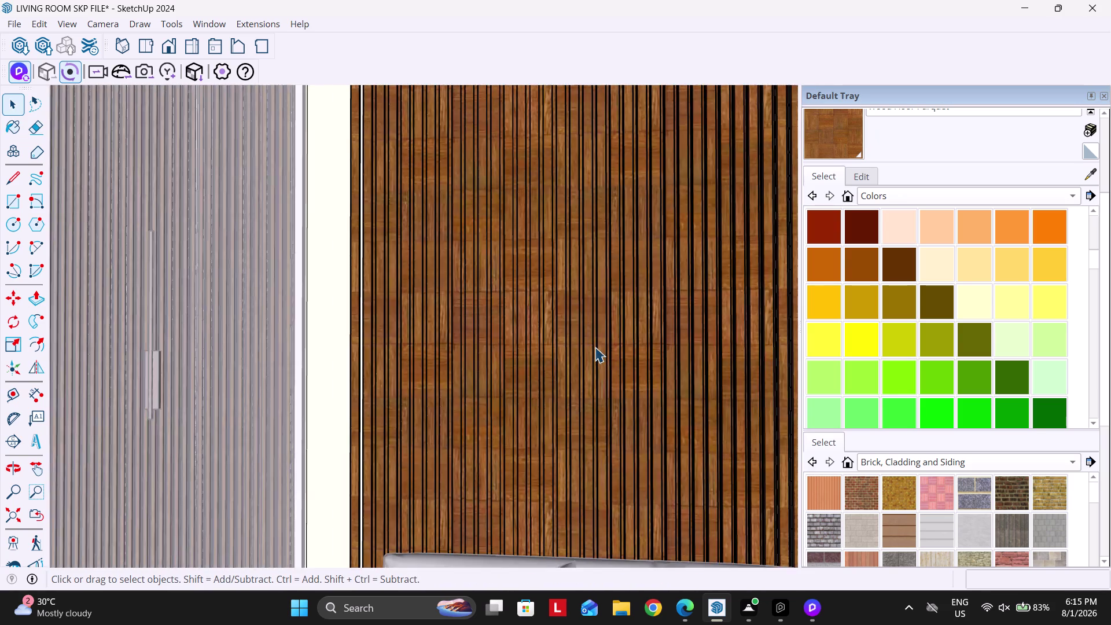
scroll(down, 3)
key(Escape)
scroll(up, 3)
key(Escape)
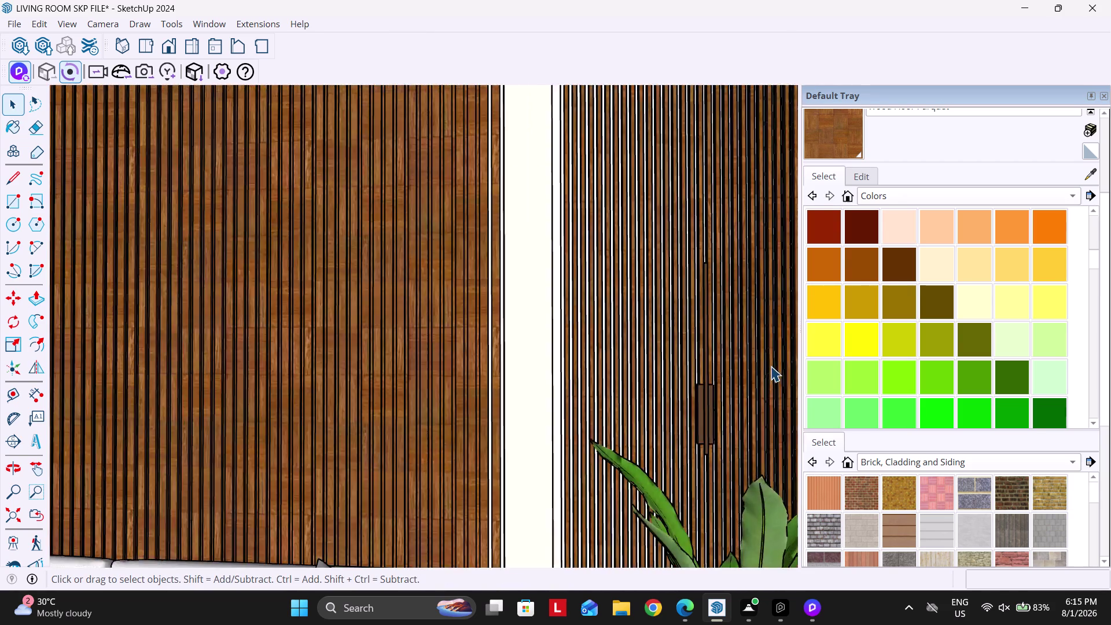
scroll(up, 3)
Paint the slats of the next slat panel group with wood.
double_click(596, 374)
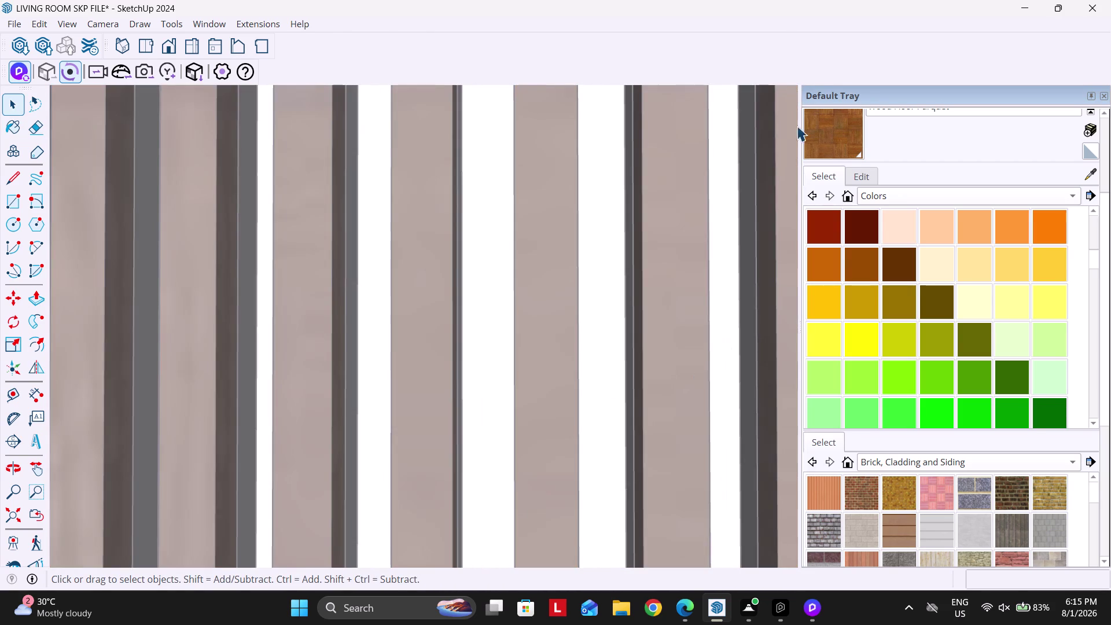
click(829, 127)
click(586, 344)
key(space)
scroll(down, 3)
key(Escape)
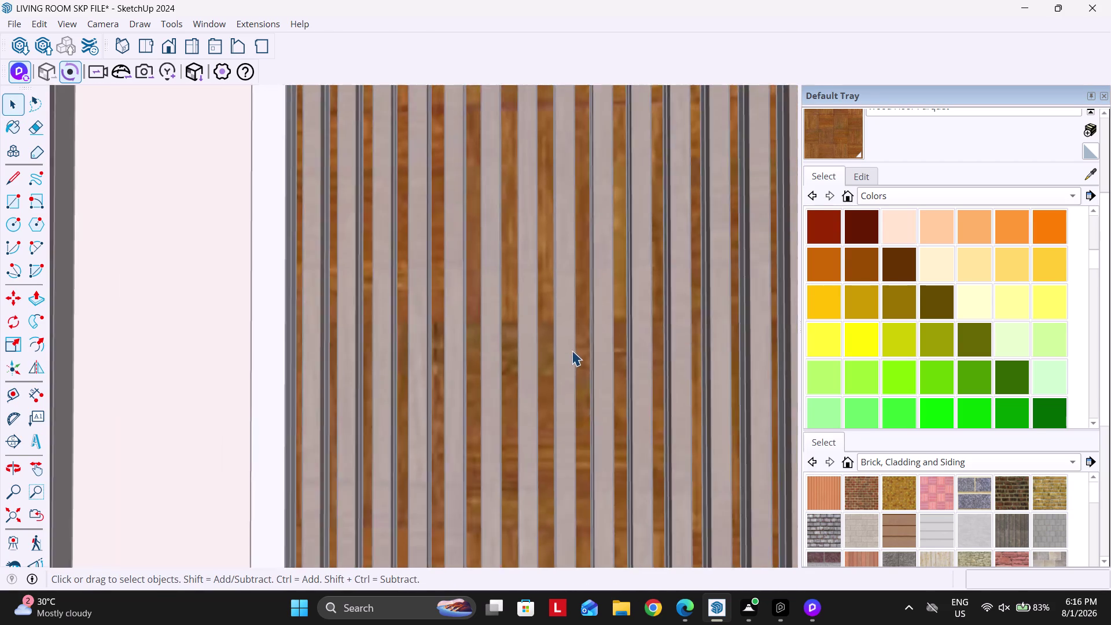
scroll(down, 3)
key(Escape)
key(Escape)
key(Escape)
key(Escape)
scroll(down, 3)
Select the right arched slat panel and sample the light wall colour.
click(567, 337)
scroll(down, 3)
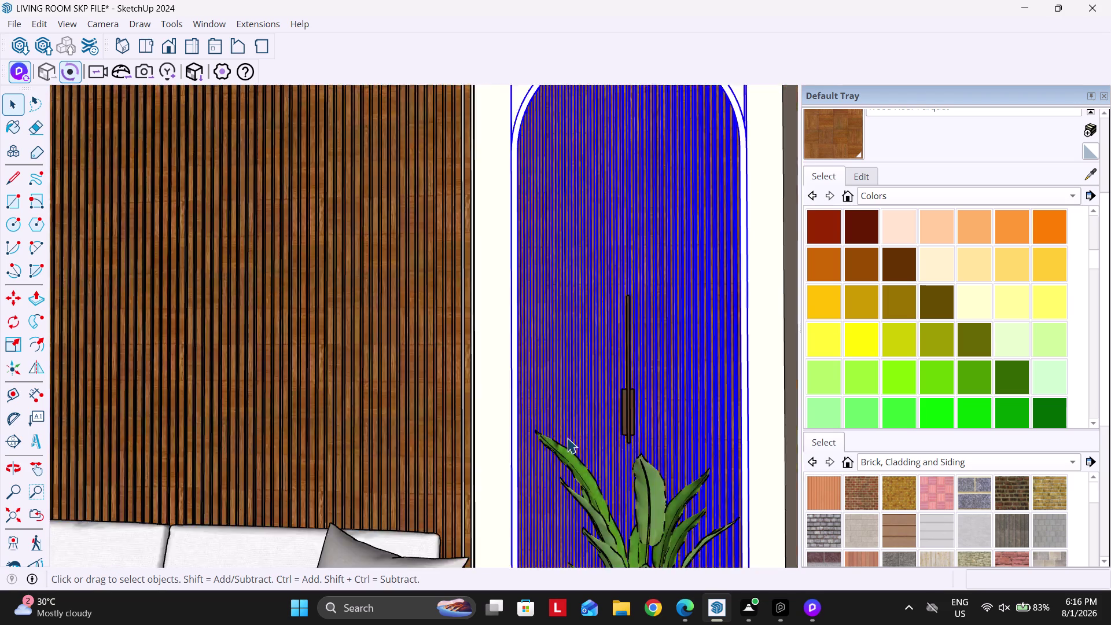
scroll(down, 3)
click(1094, 177)
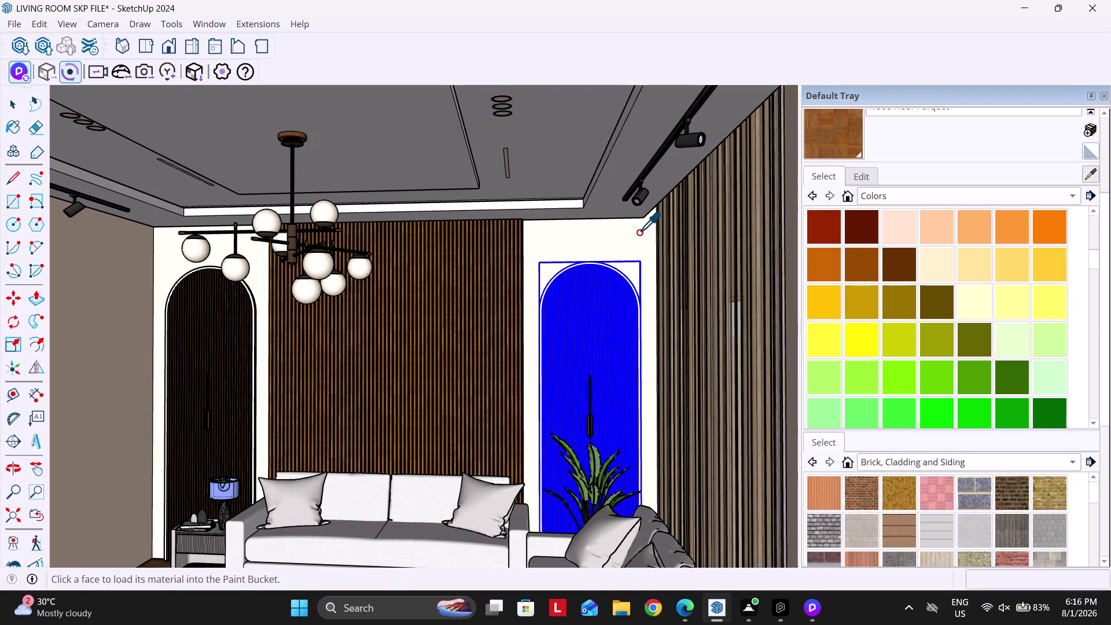
click(636, 236)
scroll(up, 3)
click(572, 327)
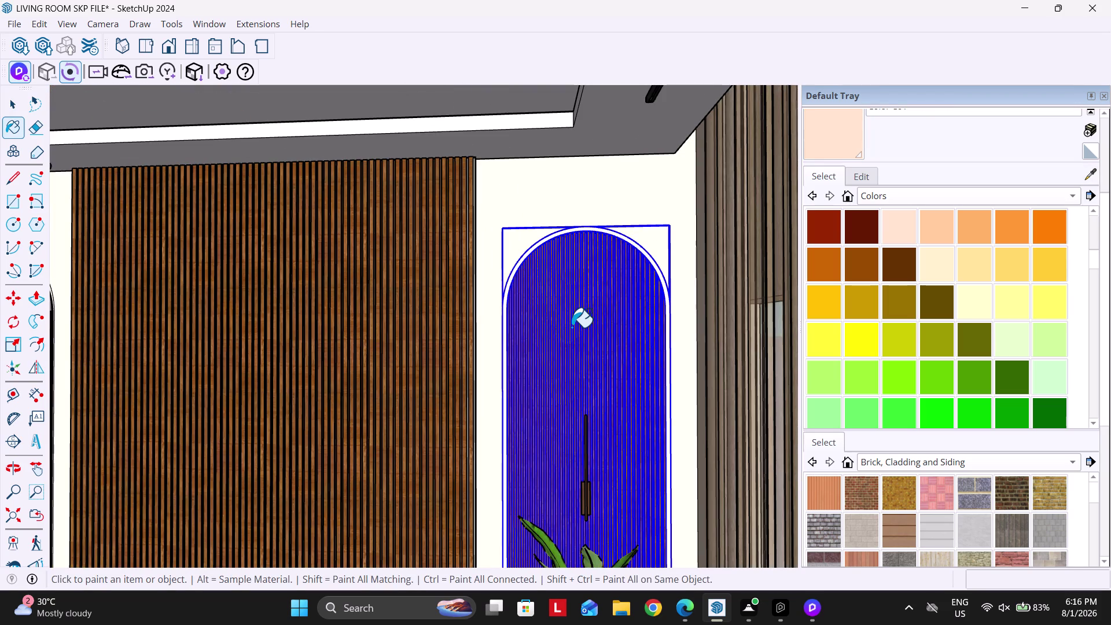
scroll(up, 3)
click(571, 343)
key(space)
Paint the whole right arched slat panel with the light wall colour.
triple_click(570, 342)
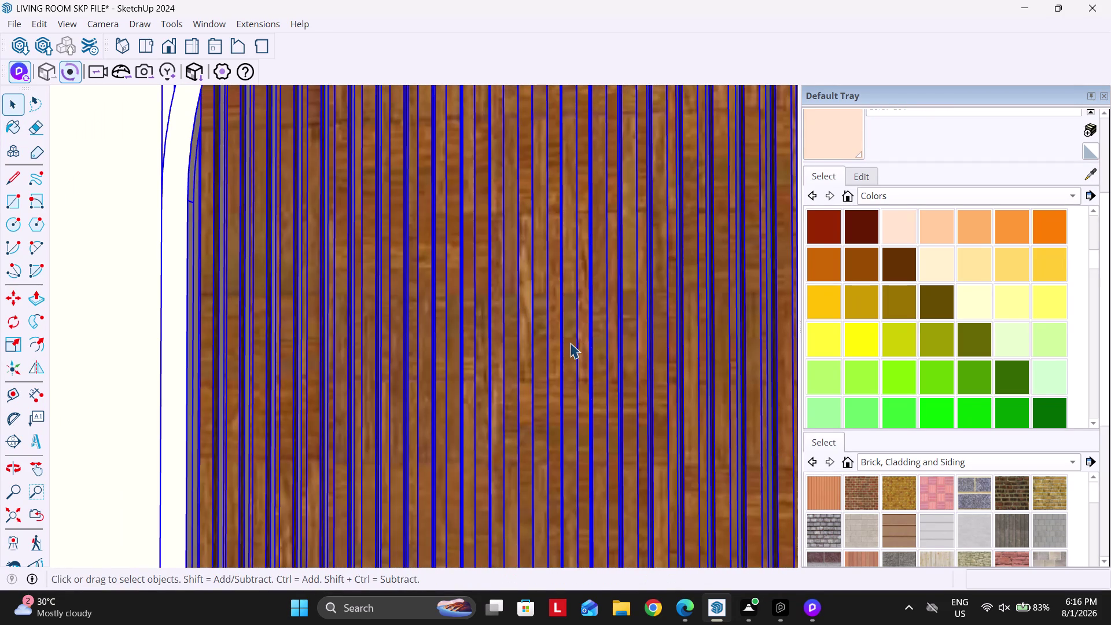
click(846, 140)
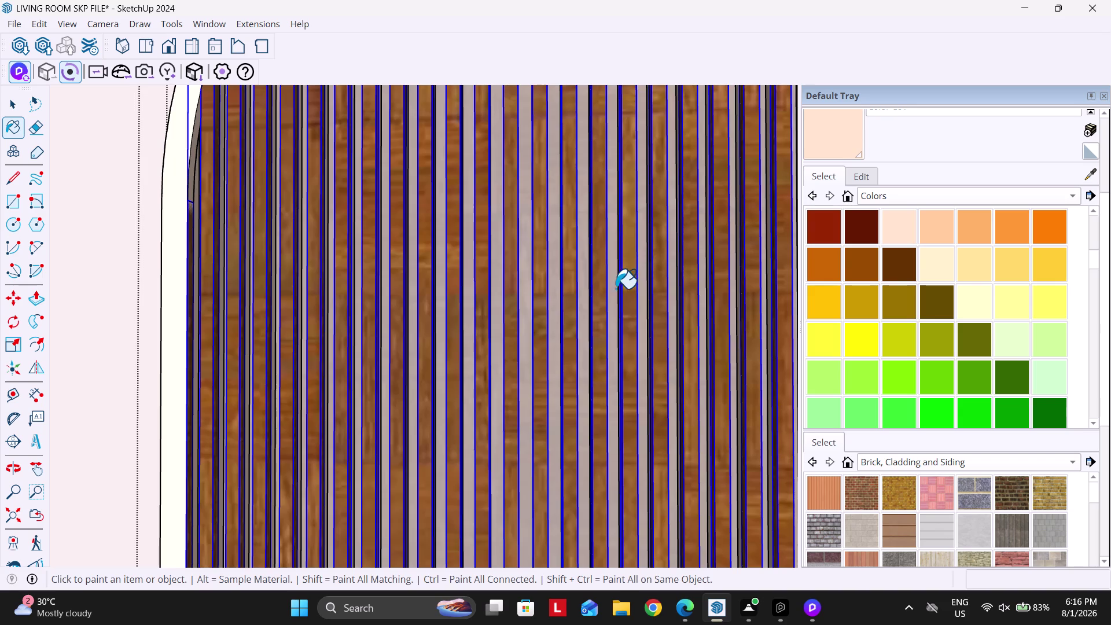
click(600, 291)
key(space)
scroll(down, 3)
scroll(up, 3)
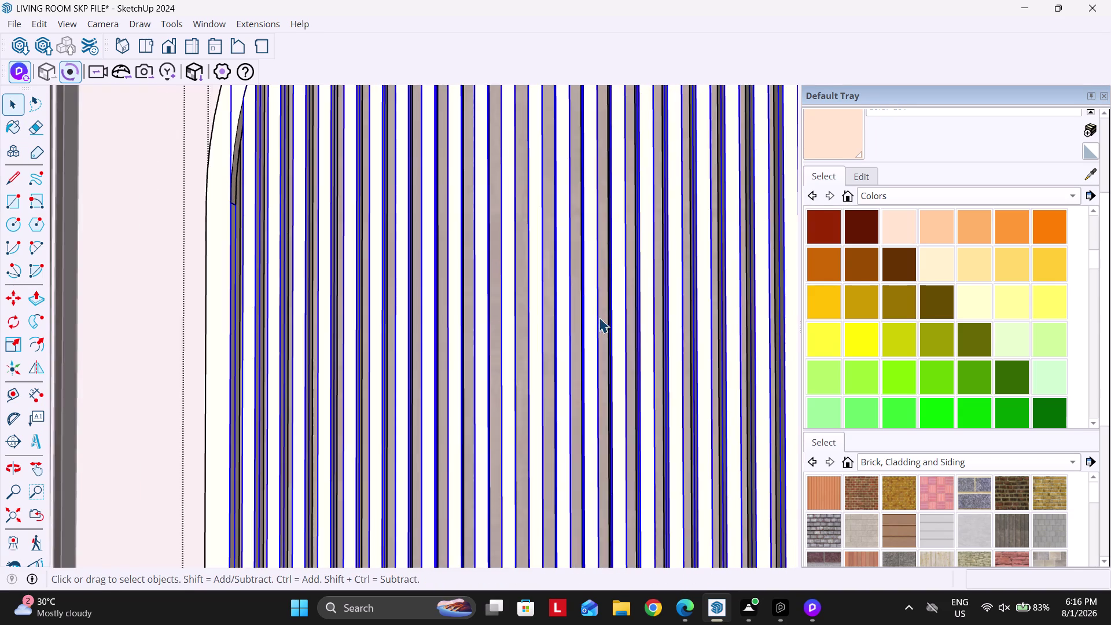
key(Escape)
key(Escape)
scroll(down, 3)
Paint the slats in the slat wall group with wood.
middle_drag(456, 331, 639, 330)
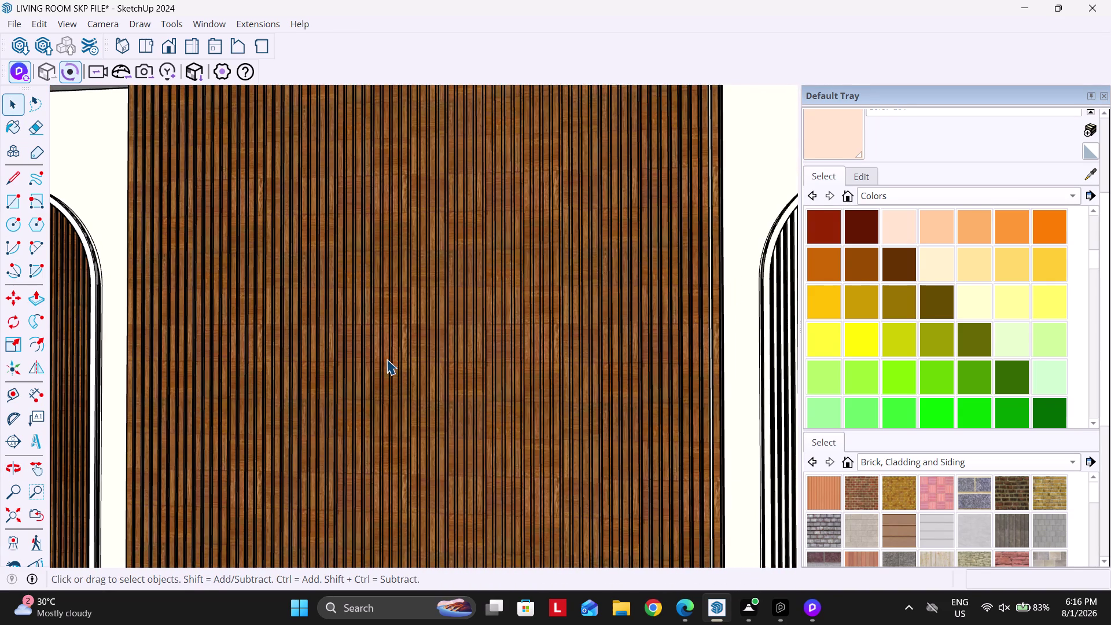
scroll(up, 3)
double_click(455, 358)
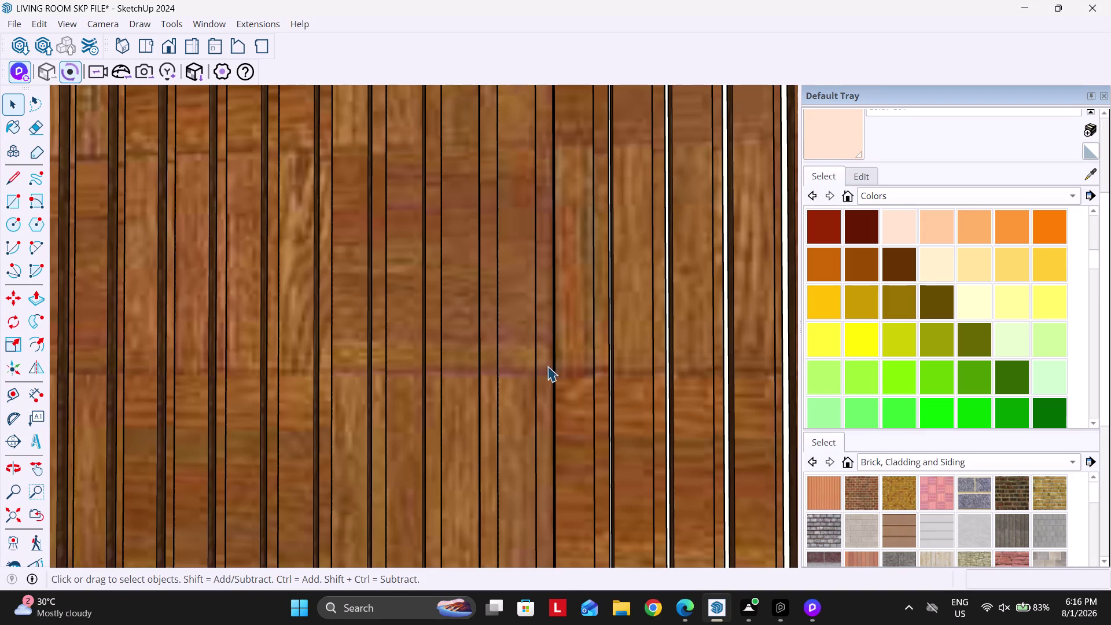
click(840, 136)
click(448, 322)
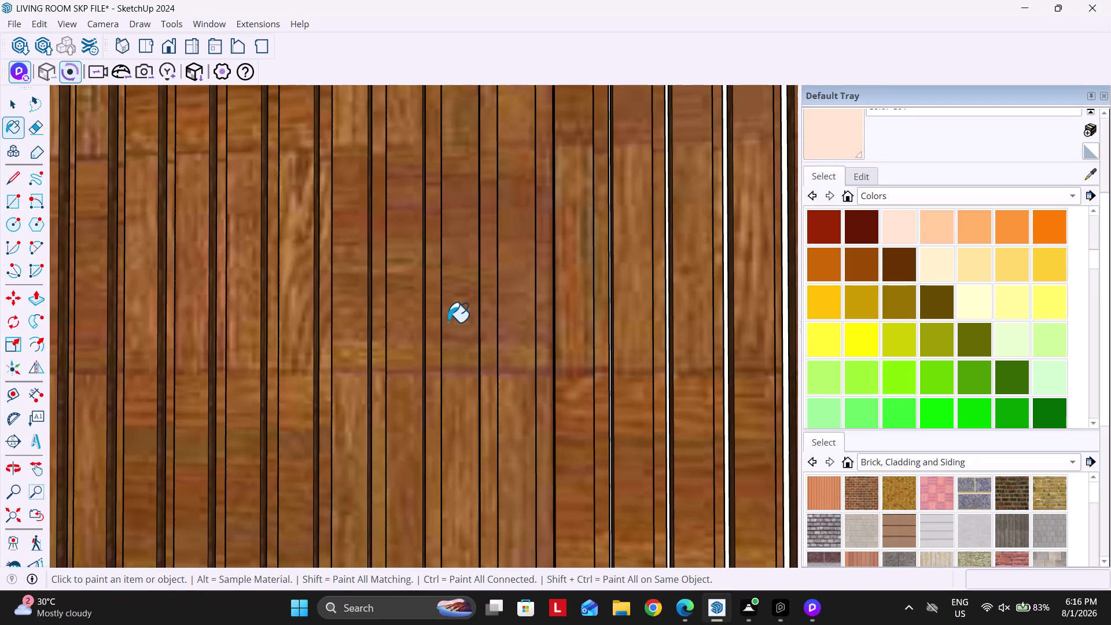
key(space)
scroll(down, 3)
key(Escape)
key(Escape)
key(Escape)
key(Escape)
key(Escape)
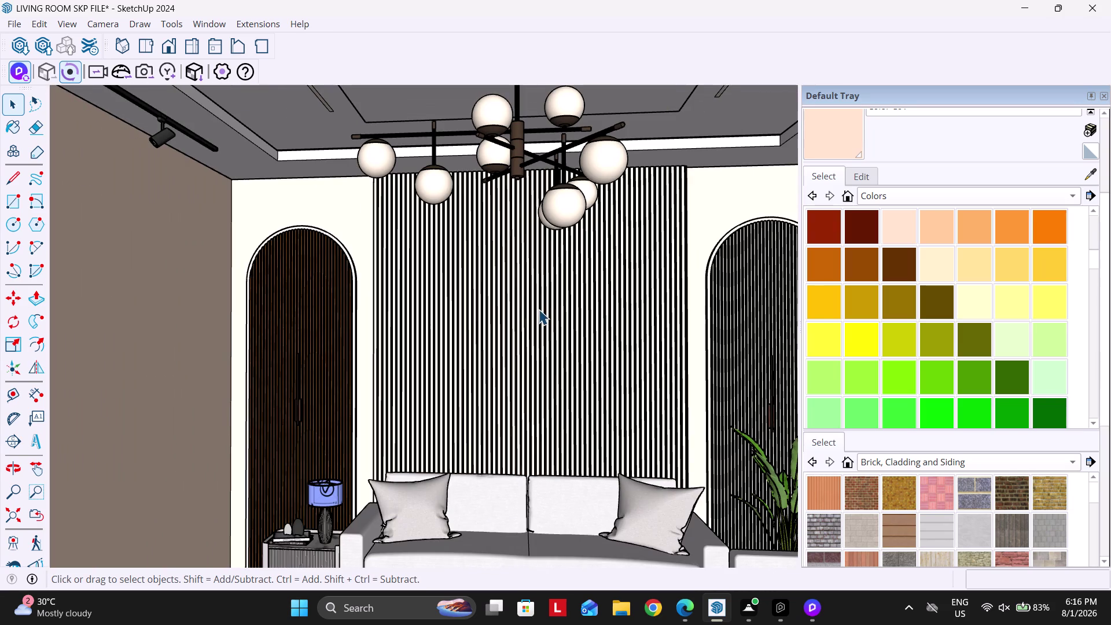
key(Escape)
scroll(up, 3)
scroll(down, 3)
Paint the remaining slat group with the wood texture and return to Select.
scroll(up, 3)
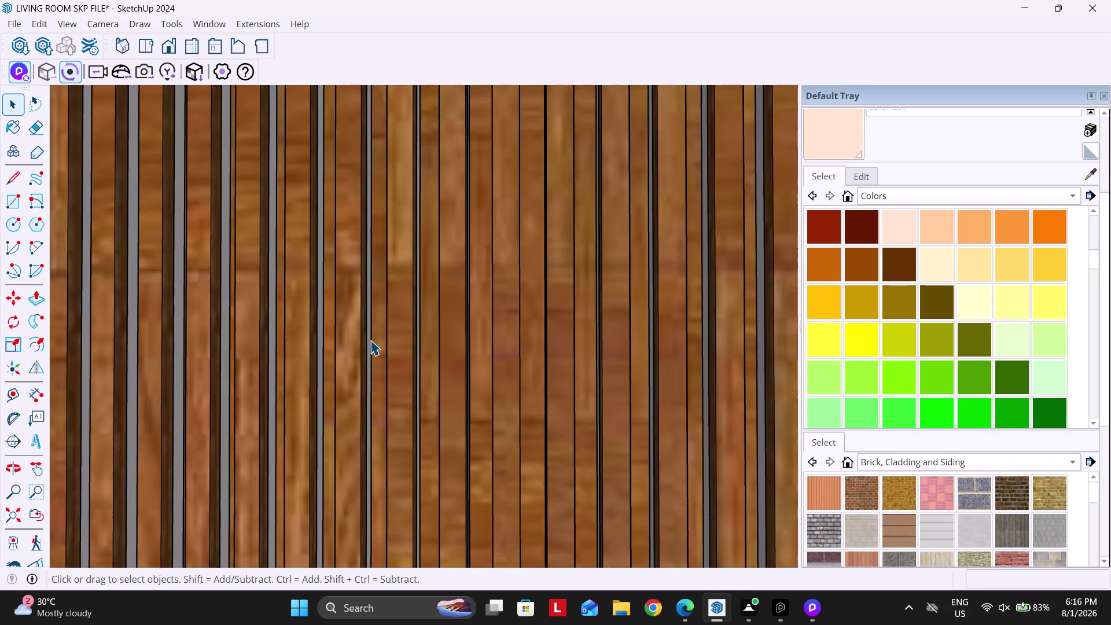
double_click(348, 338)
scroll(up, 3)
click(349, 337)
click(835, 135)
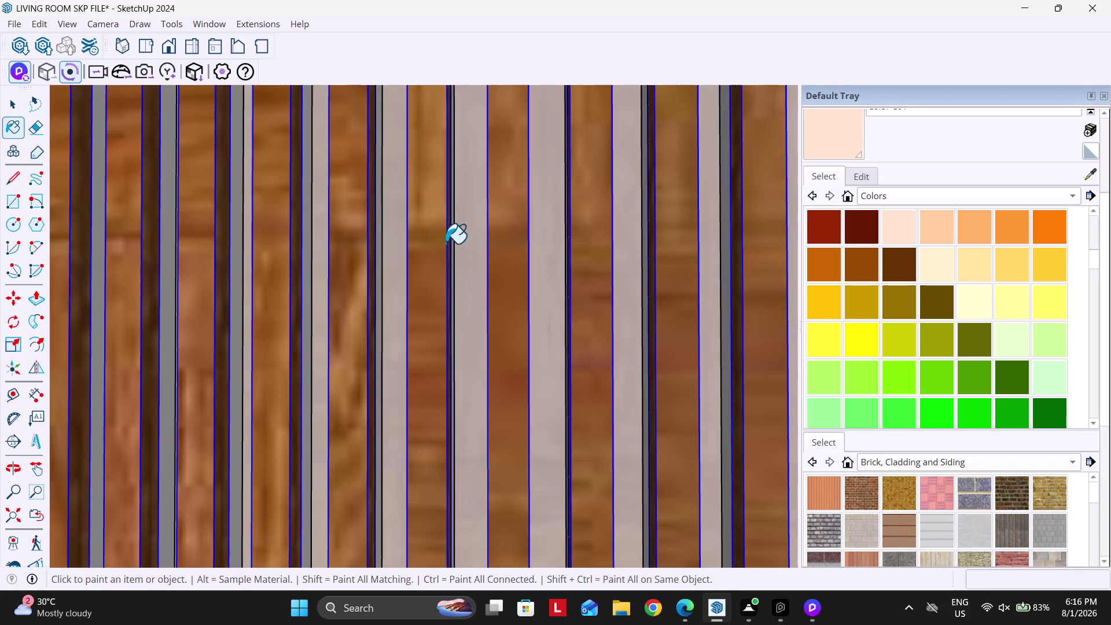
click(347, 295)
key(space)
scroll(down, 3)
key(Escape)
key(Escape)
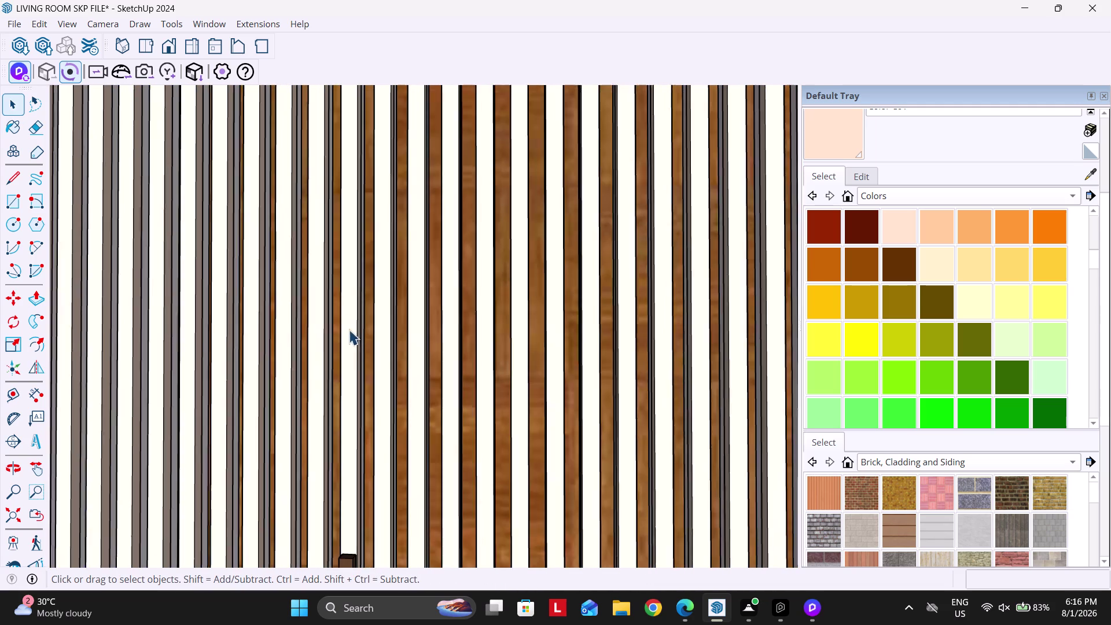
key(Escape)
key(Escape)
key(Escape)
key(Escape)
key(Escape)
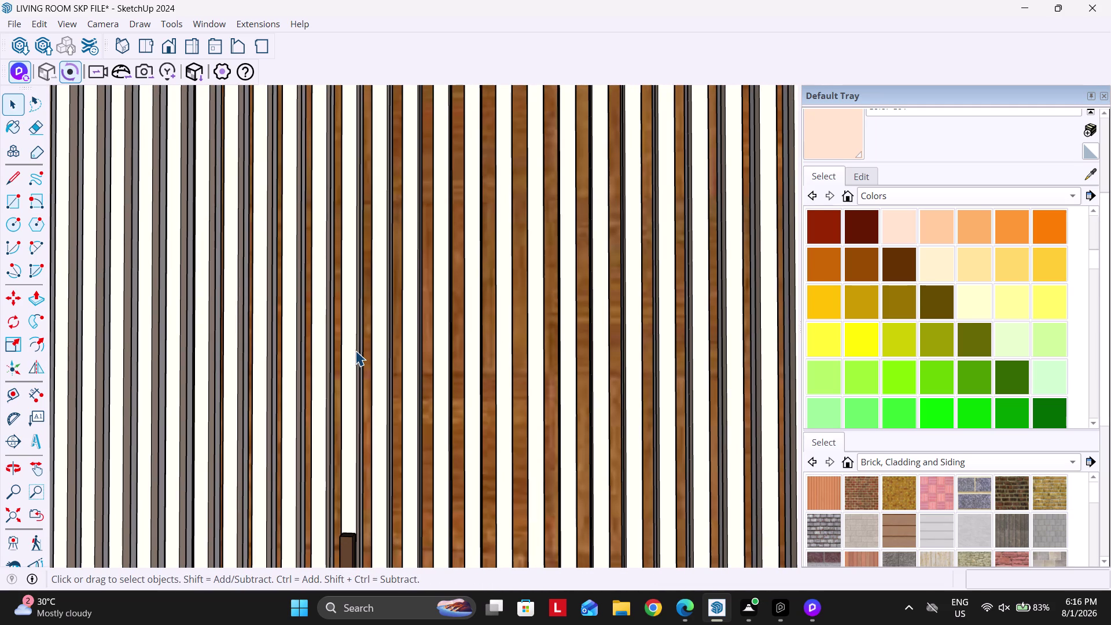
Zoom out until the whole living room model and its reference photo are visible.
scroll(down, 3)
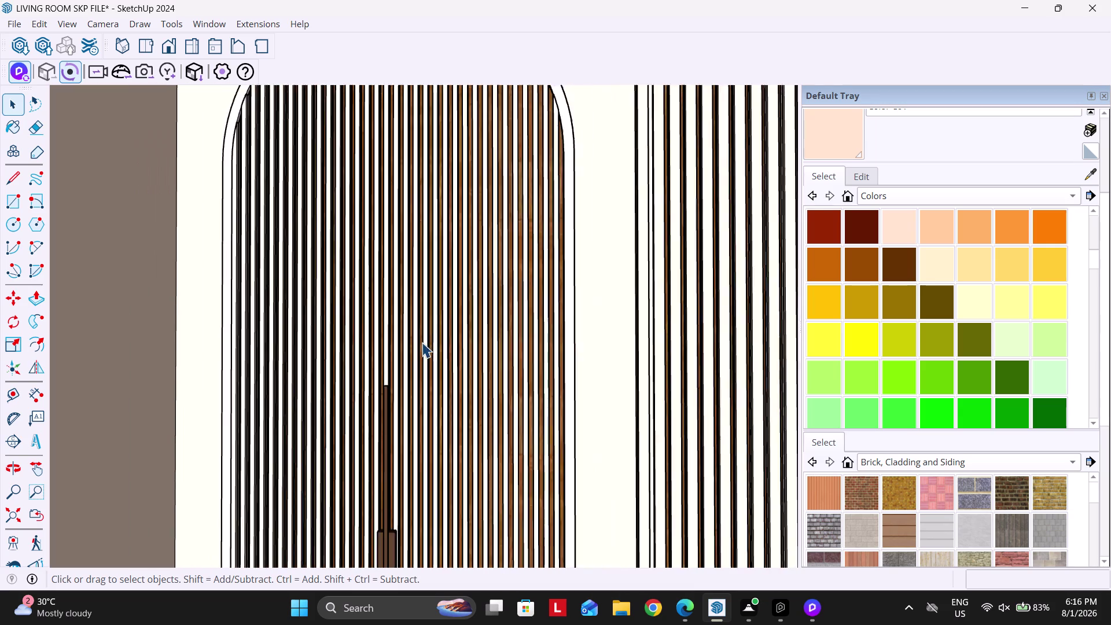
scroll(down, 3)
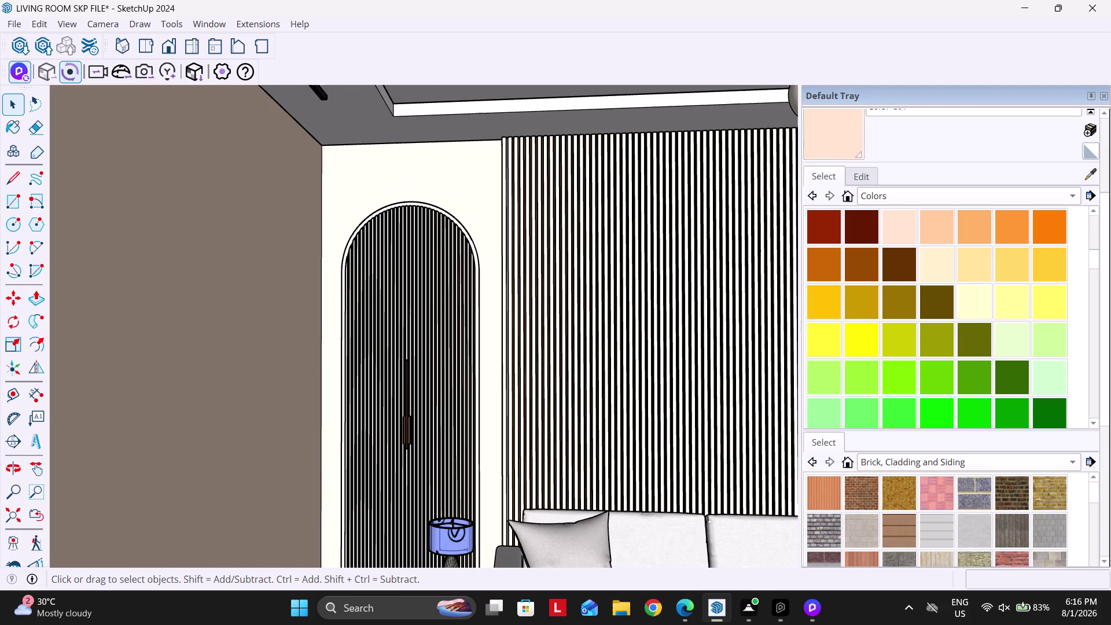
key(Escape)
key(Escape)
key(Escape)
key(Escape)
key(Escape)
scroll(down, 3)
key(Escape)
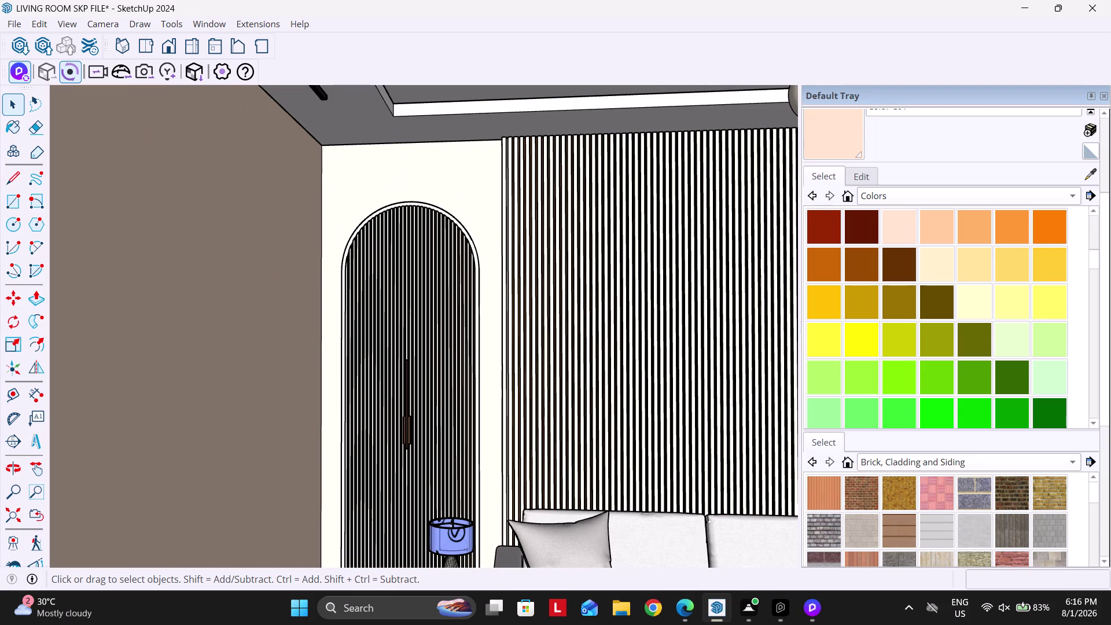
scroll(down, 3)
key(Escape)
scroll(down, 3)
key(Escape)
key(Escape)
scroll(down, 3)
scroll(down, 3)
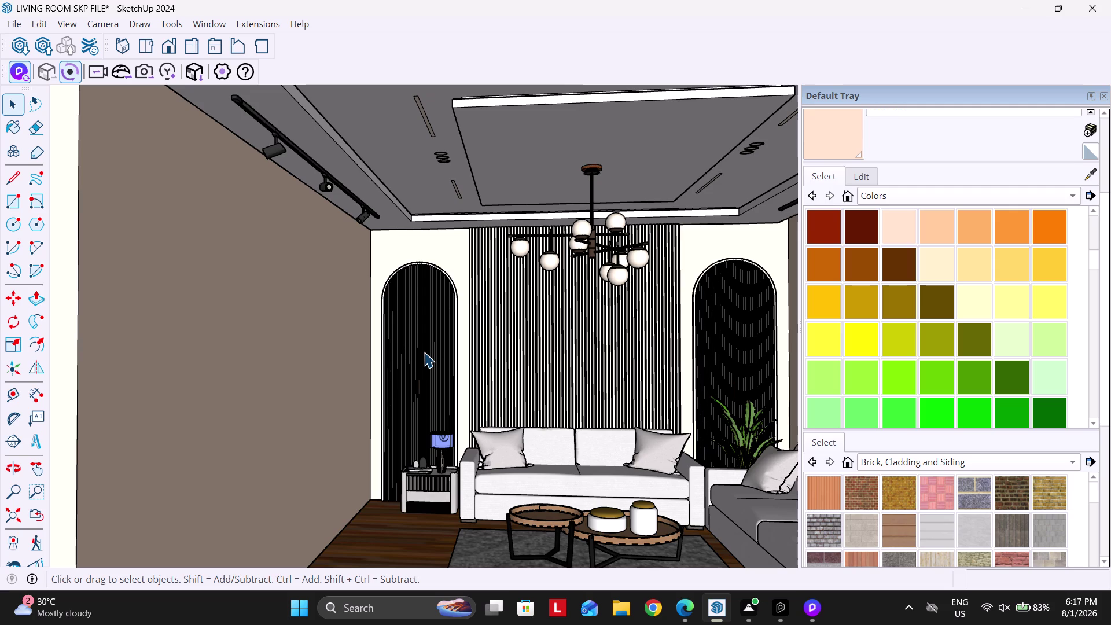
scroll(down, 3)
scroll(up, 3)
key(Escape)
key(Escape)
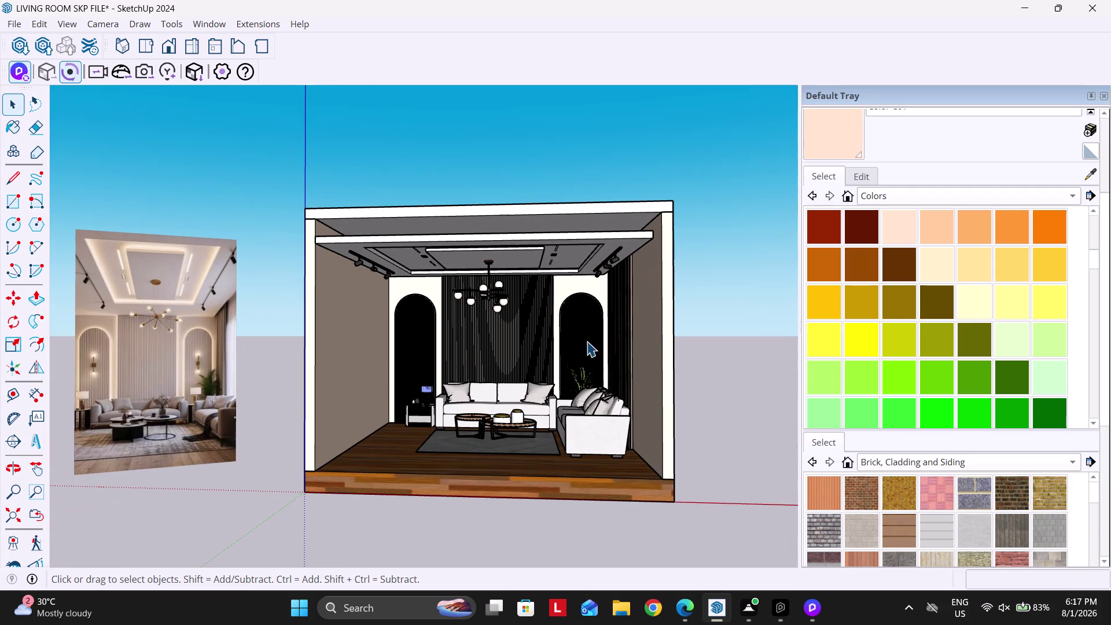
Switch back to the D5 Render scene window.
click(700, 315)
key(Escape)
click(718, 606)
key(Escape)
scroll(down, 3)
scroll(down, 3)
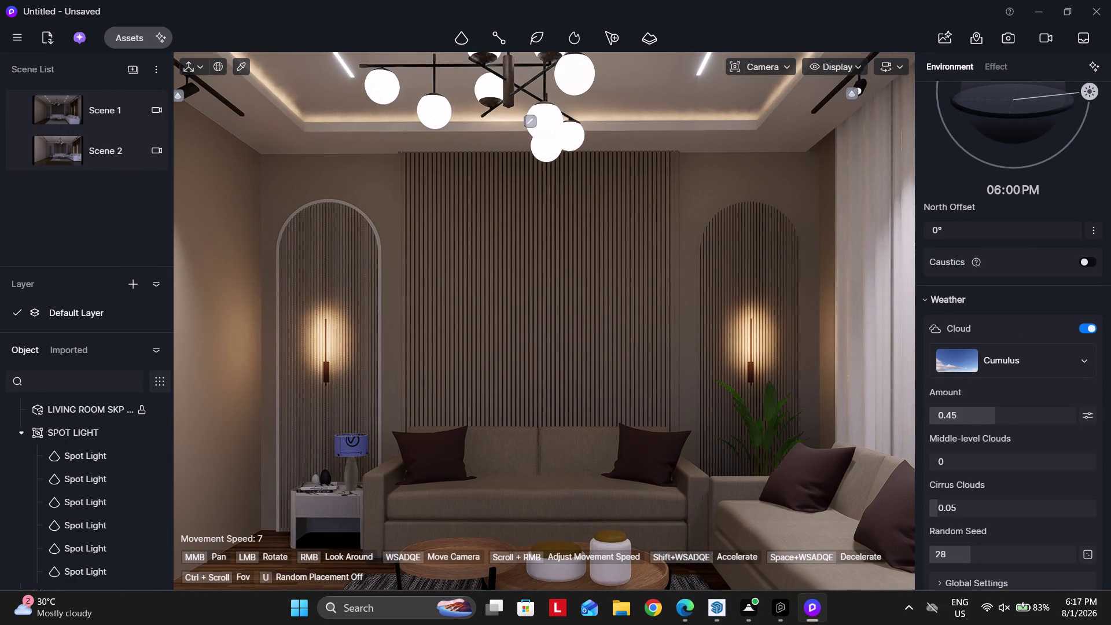
scroll(up, 3)
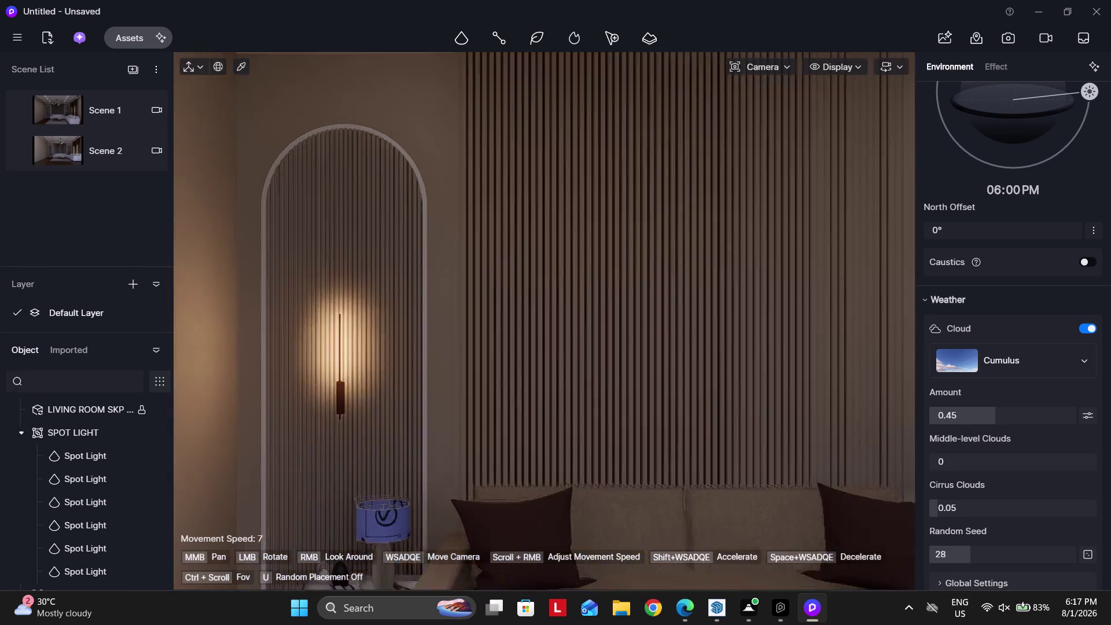
scroll(up, 3)
Fly the camera toward the slatted wood wall and its strip light.
right_drag(521, 393, 418, 409)
key(d)
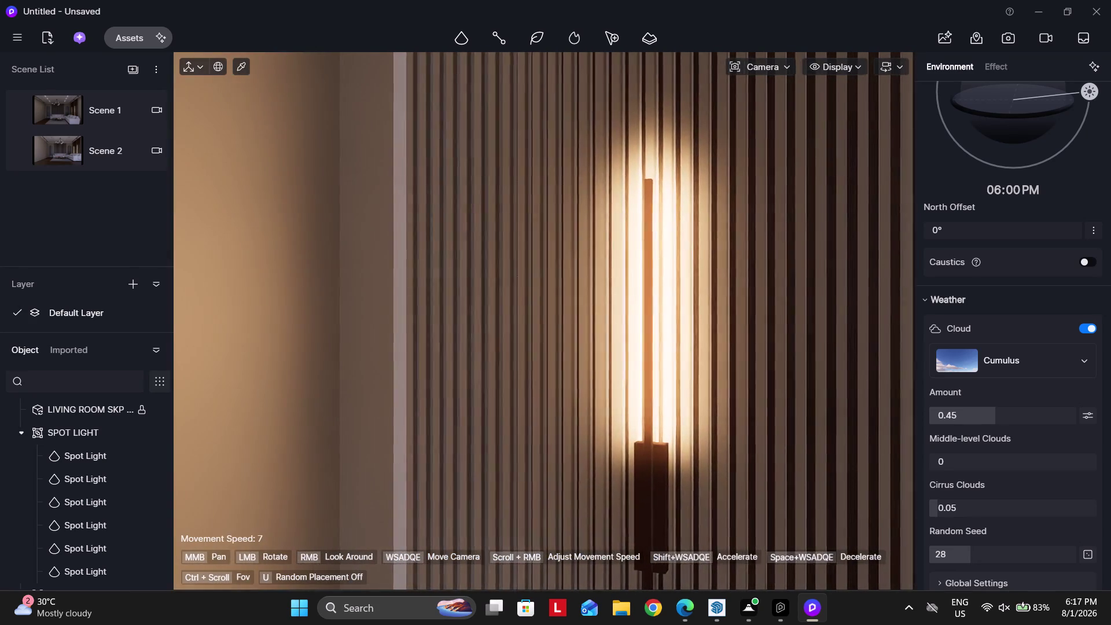
right_drag(417, 409, 418, 411)
key(d)
right_drag(533, 390, 520, 389)
key(d)
right_drag(504, 364, 332, 364)
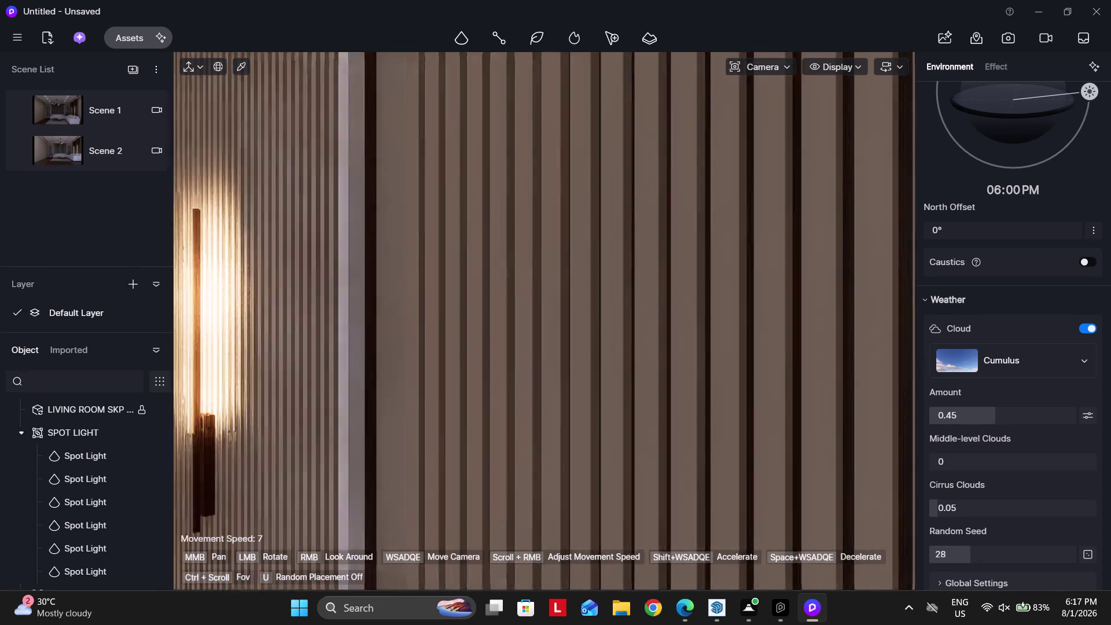
right_drag(333, 364, 272, 360)
key(w)
text(www)
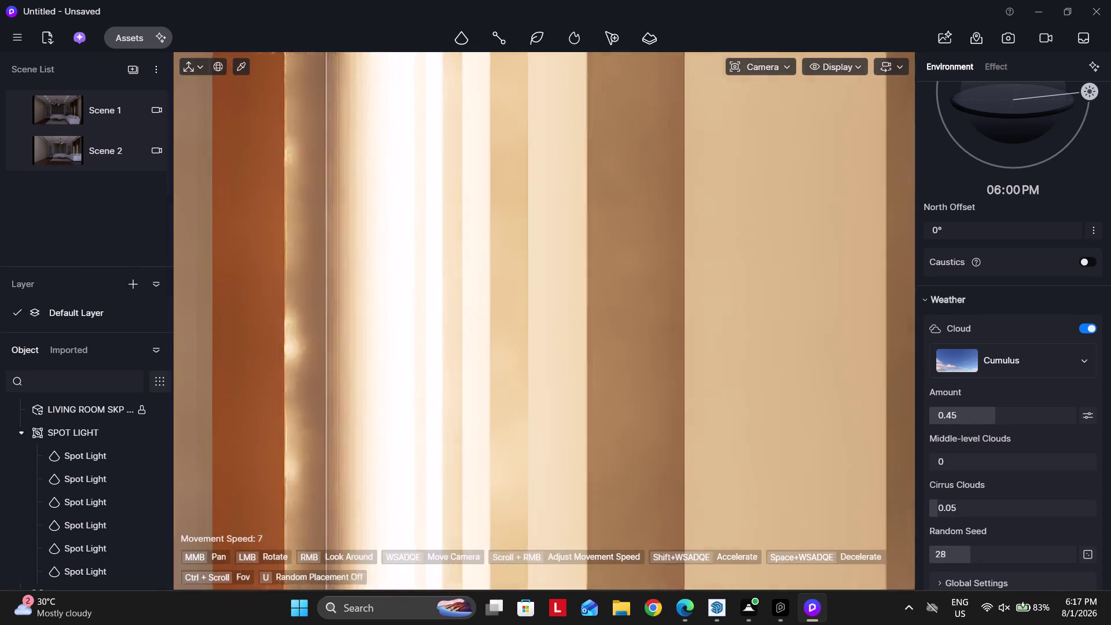
right_drag(272, 360, 872, 388)
key(w)
key(s)
key(s)
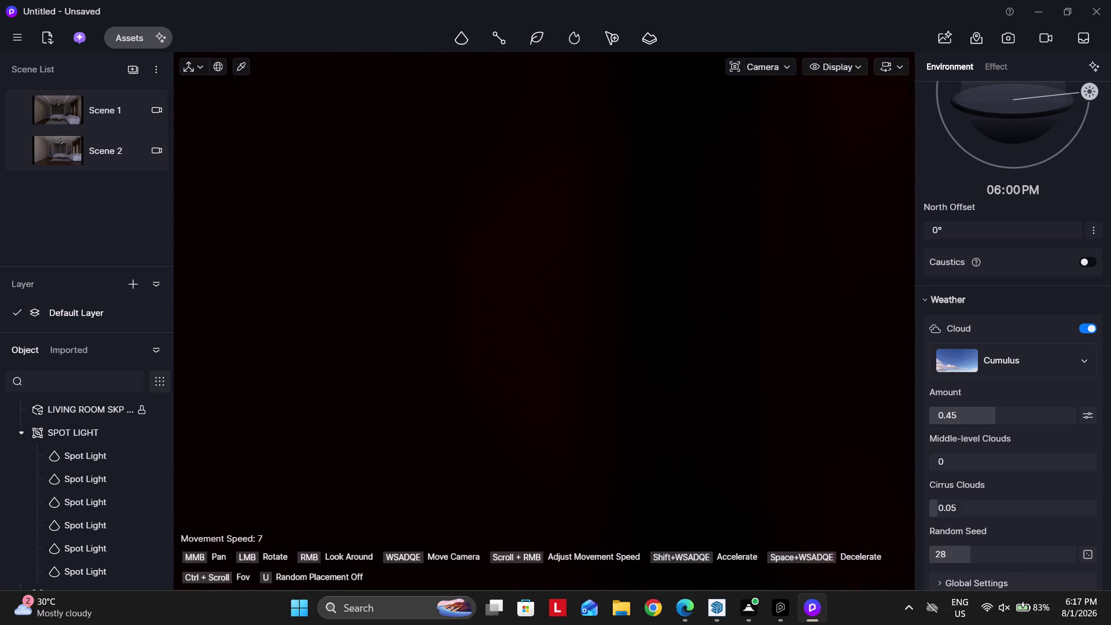
key(a)
Frame the glowing strip light up close, centred beside the slats.
right_drag(579, 357, 688, 374)
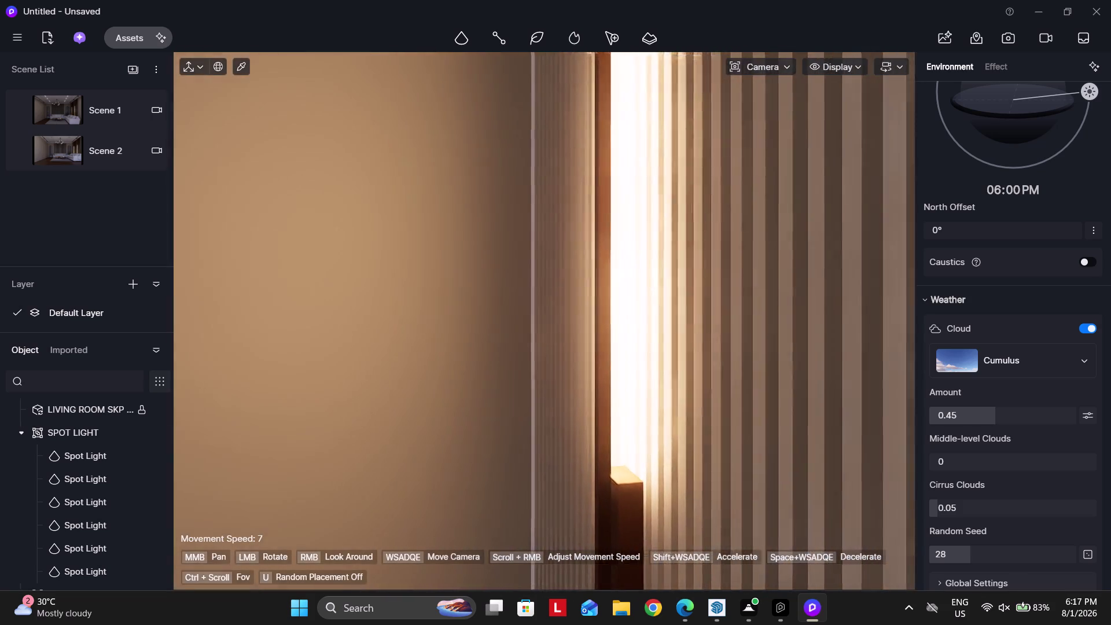
right_drag(688, 374, 674, 371)
key(d)
key(space)
text(a)
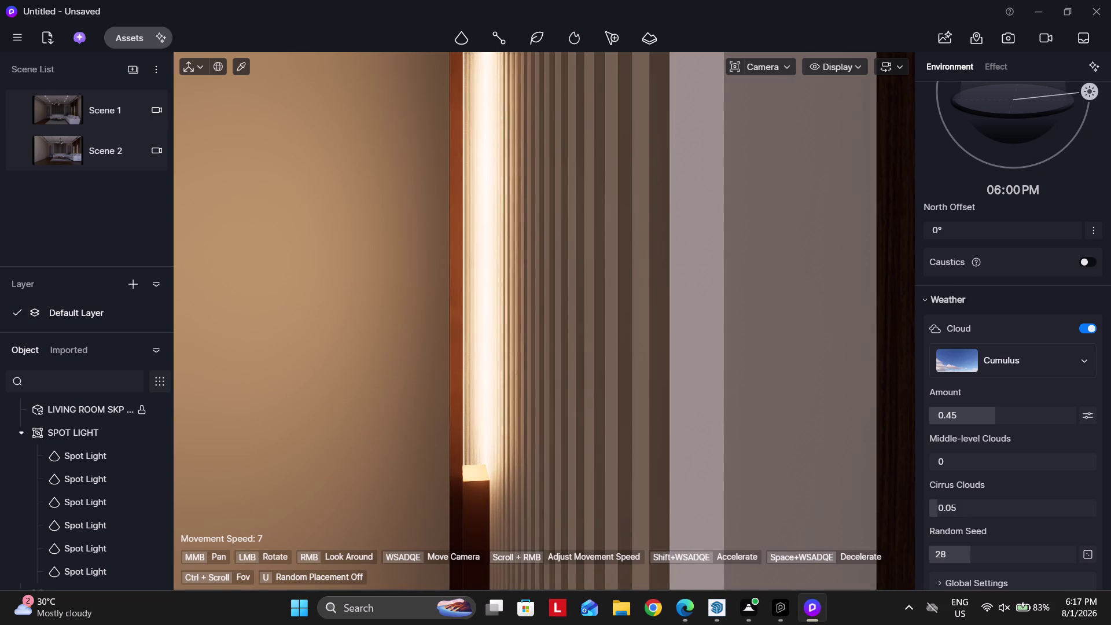
right_drag(624, 342, 602, 345)
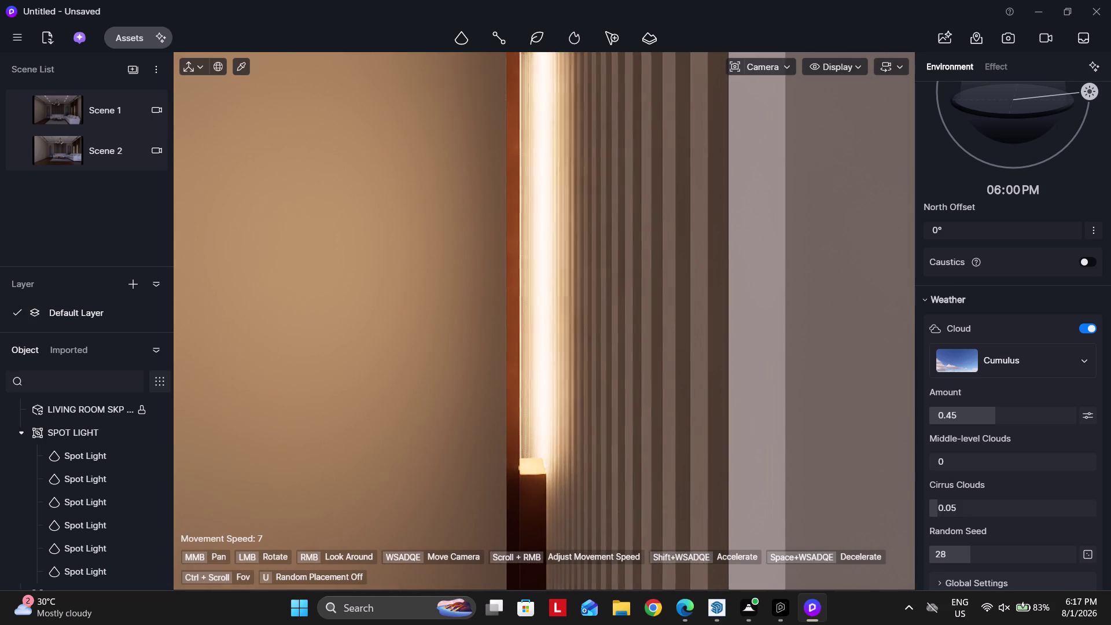
right_drag(602, 345, 596, 346)
text(ww)
text(w)
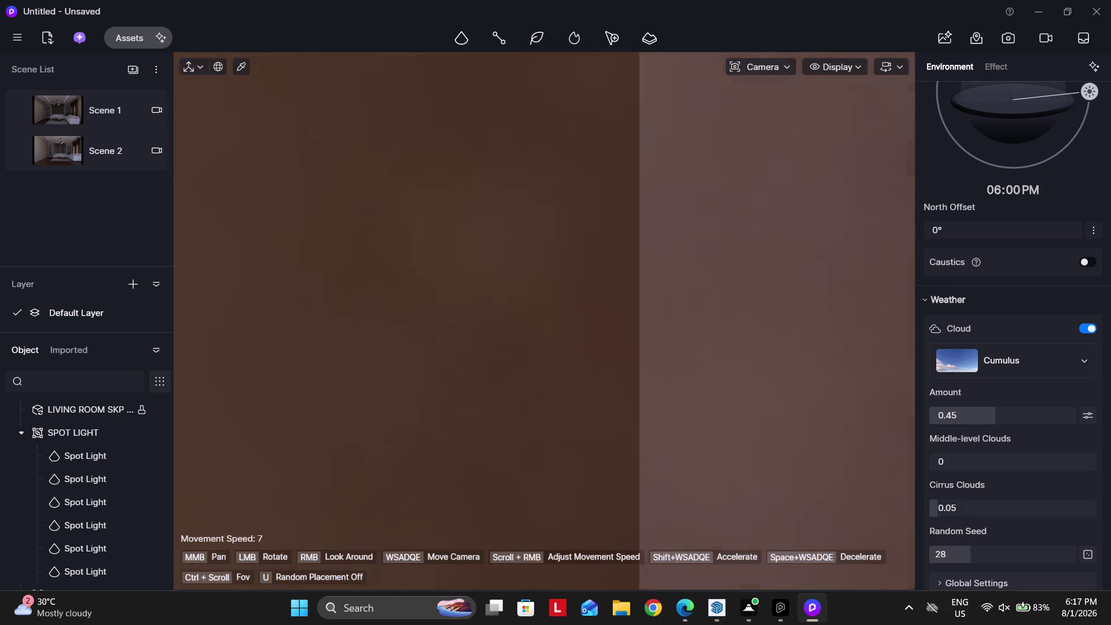
right_drag(596, 347, 524, 359)
text(s)
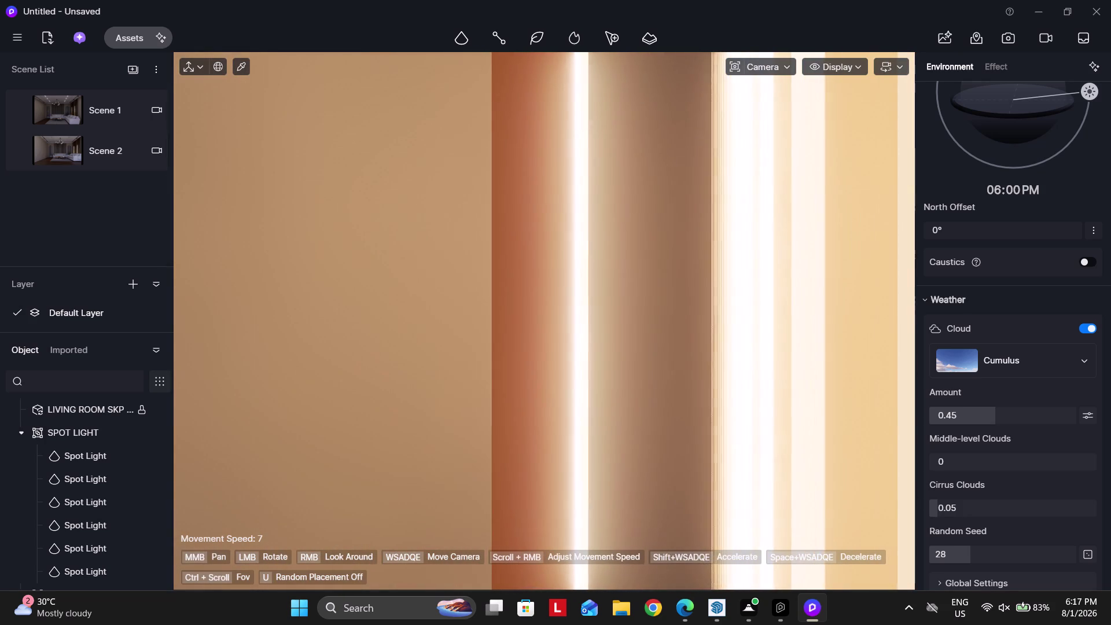
right_drag(524, 359, 525, 351)
text(ws)
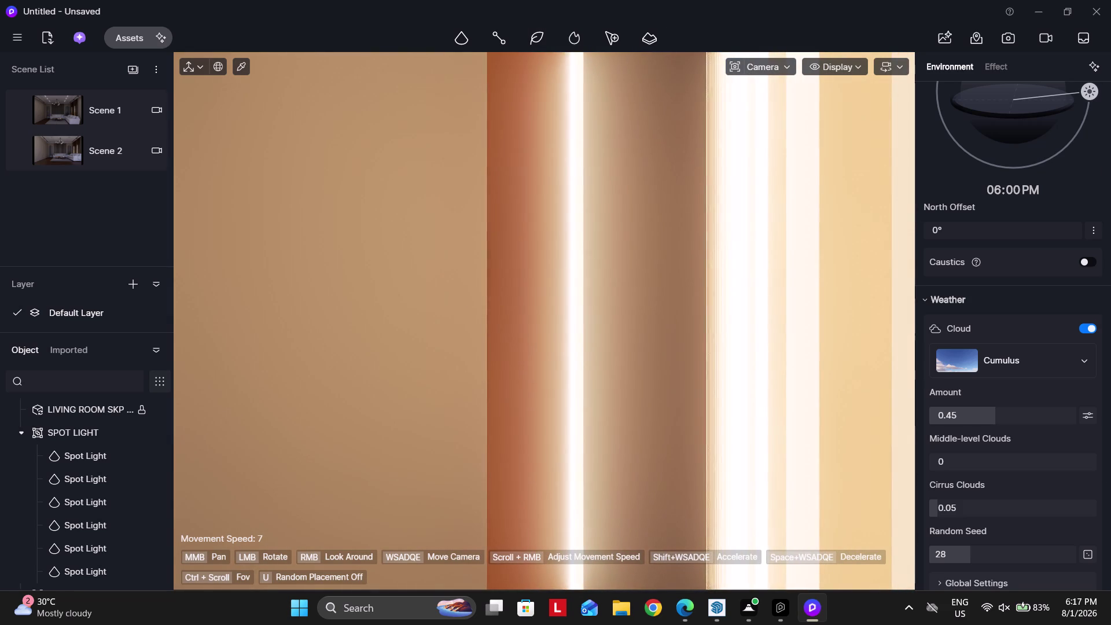
Pick the strip light's material from the scene for editing.
click(237, 67)
scroll(up, 3)
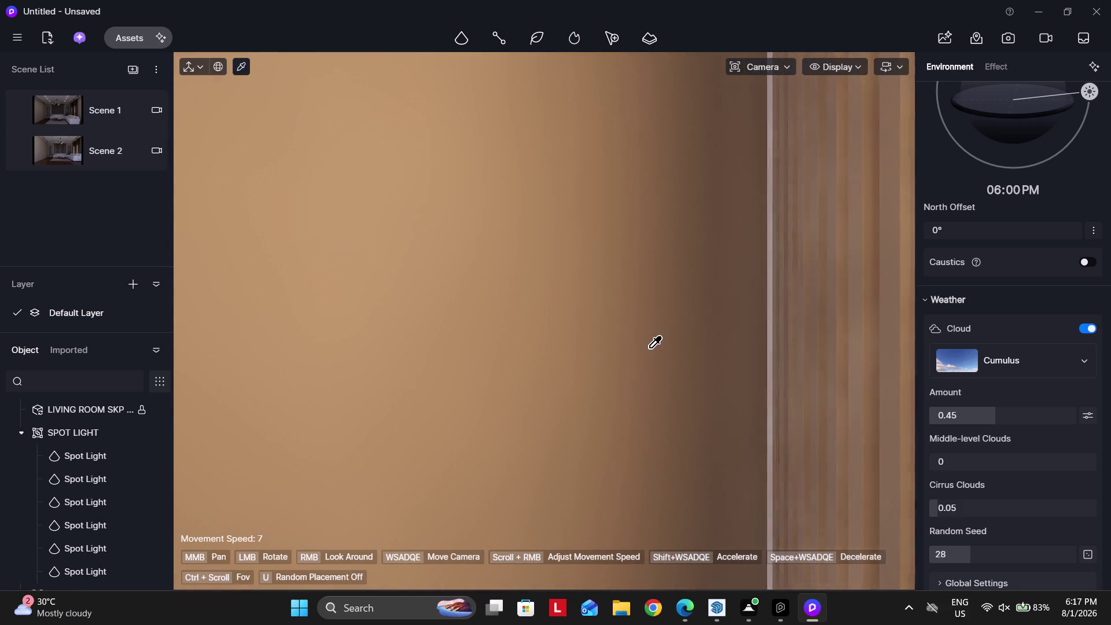
scroll(down, 3)
scroll(down, 3)
scroll(up, 3)
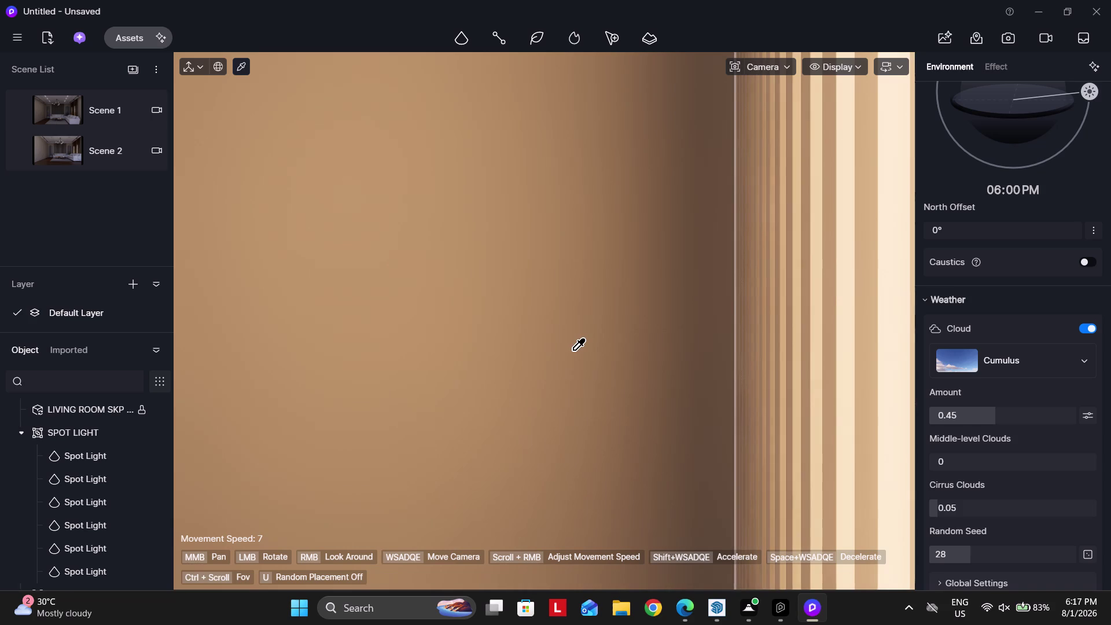
scroll(up, 3)
scroll(down, 3)
scroll(down, 3)
click(559, 346)
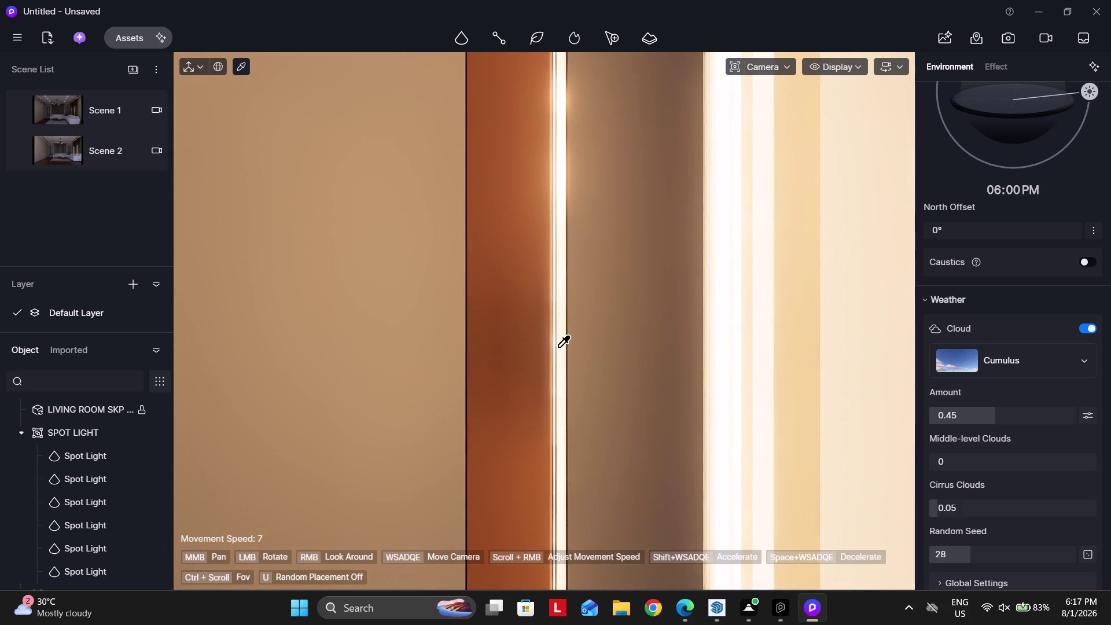
scroll(up, 3)
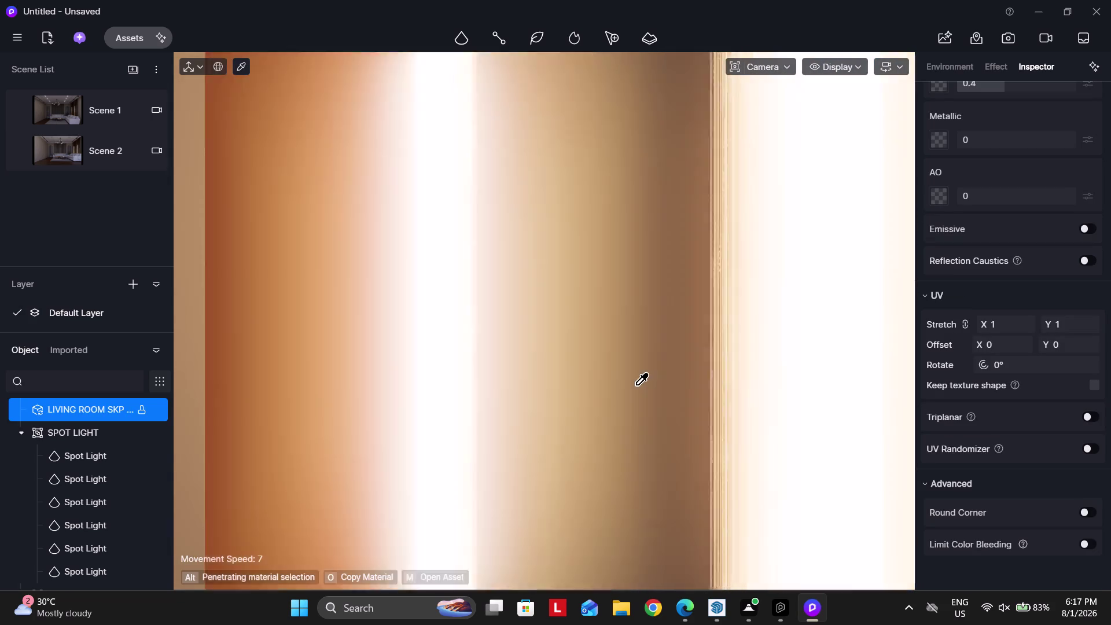
right_drag(639, 376, 352, 381)
right_drag(659, 368, 433, 364)
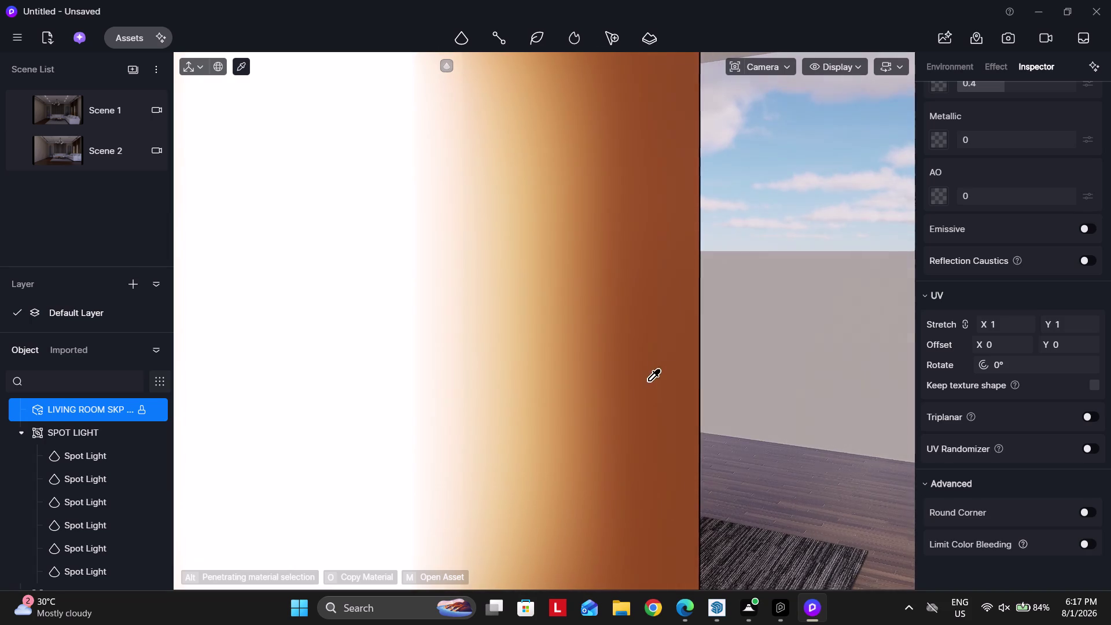
Enable Emissive on the strip material with intensity 500.
click(362, 371)
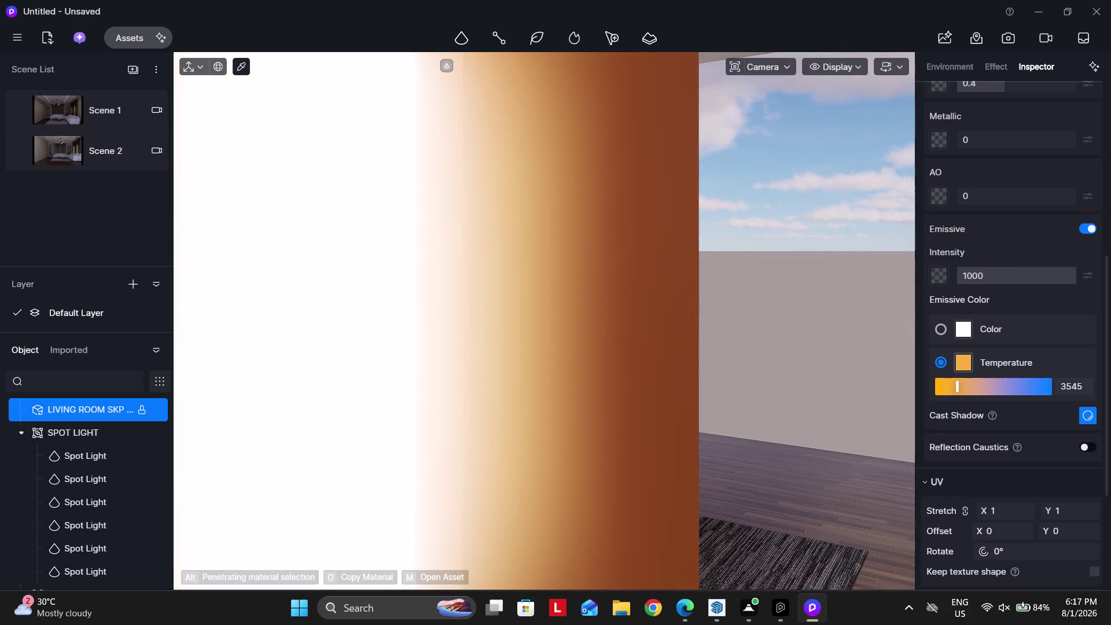
click(1000, 281)
text(5)
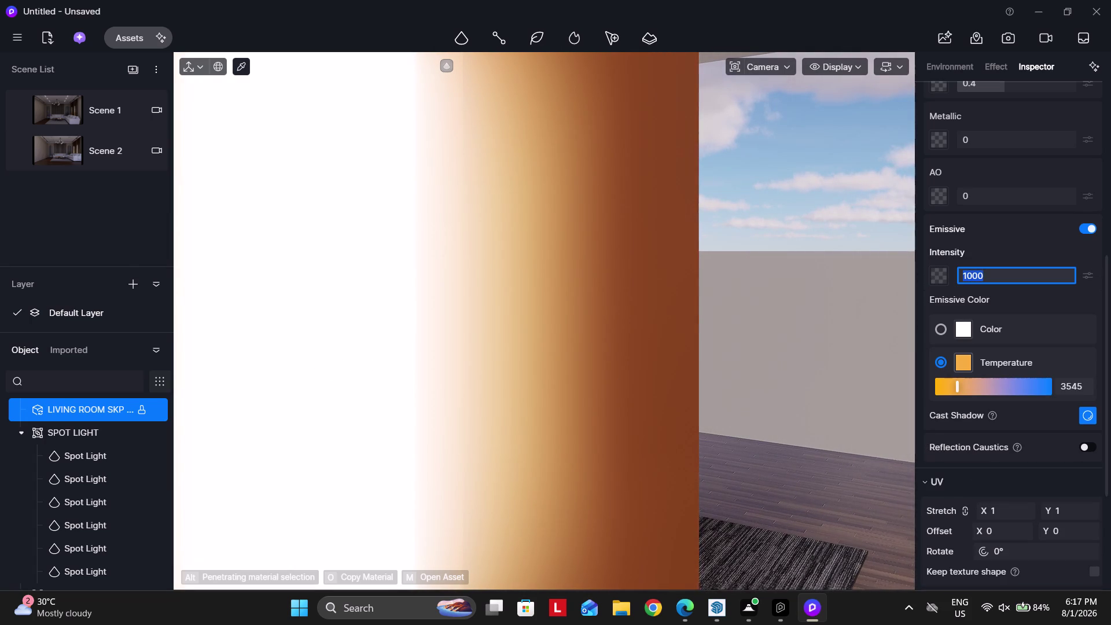
text(00)
key(Return)
Return to Scene 1's view, then switch to the browser's beige colour code search.
click(103, 108)
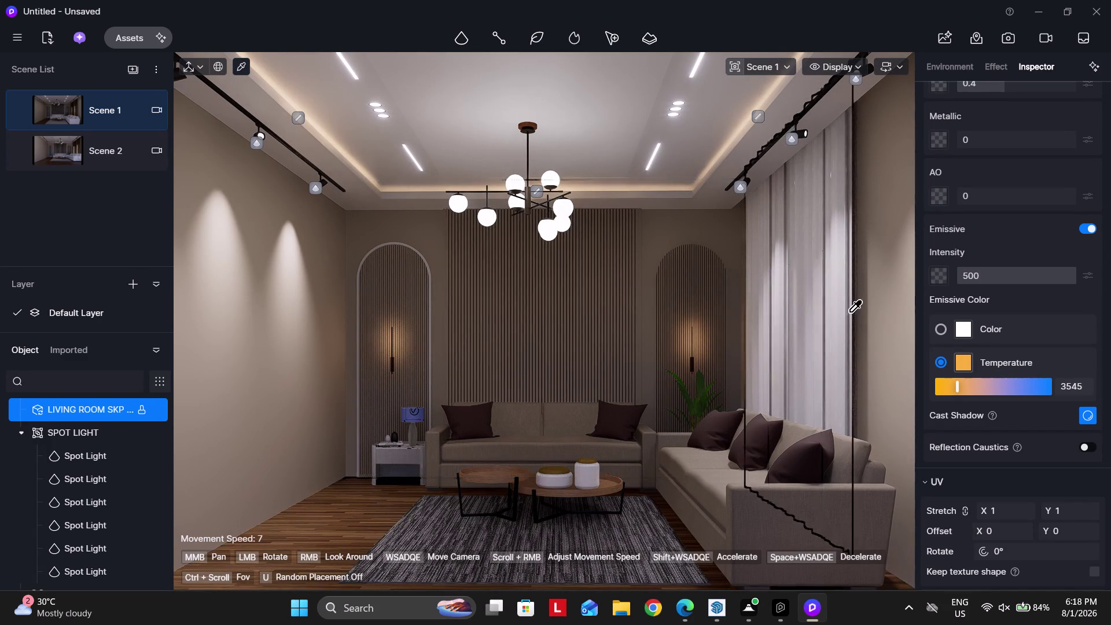
key(Escape)
key(Escape)
key(Escape)
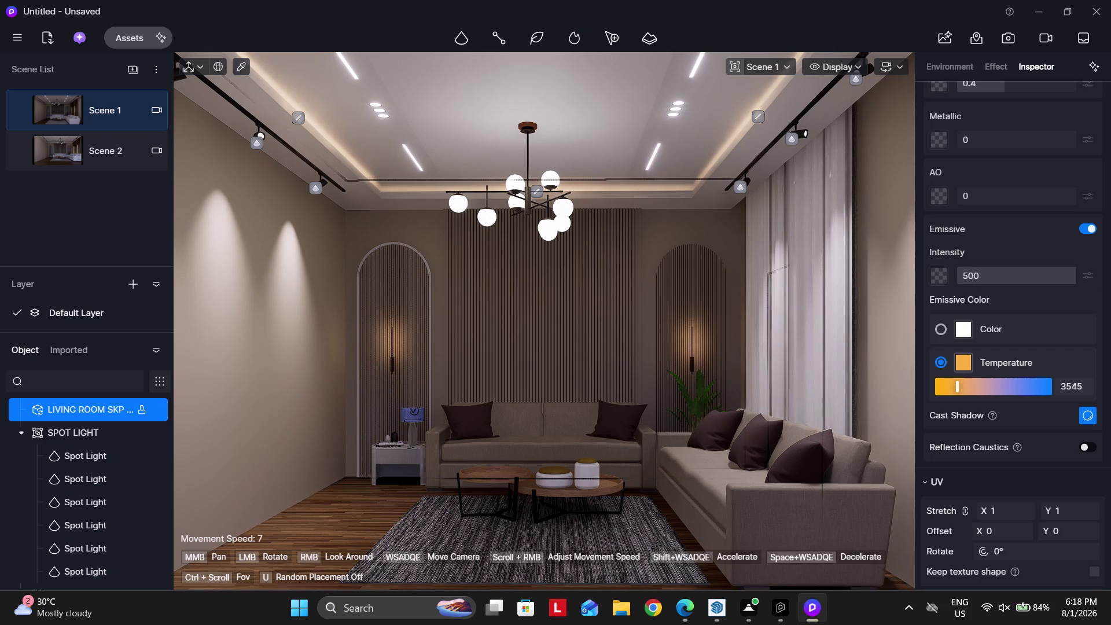
scroll(up, 3)
click(675, 603)
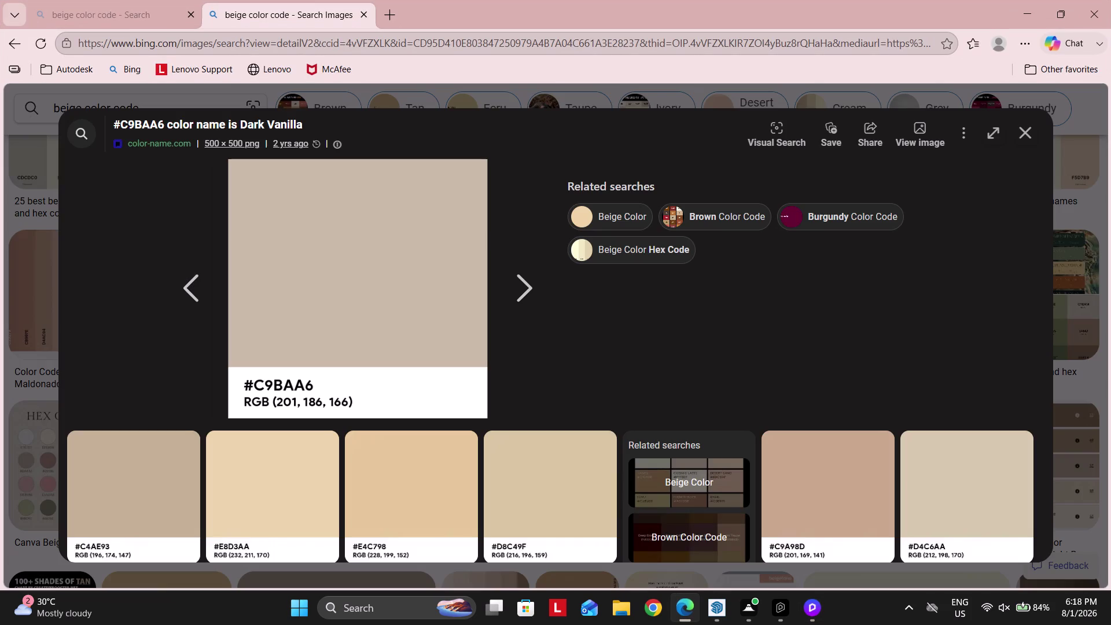